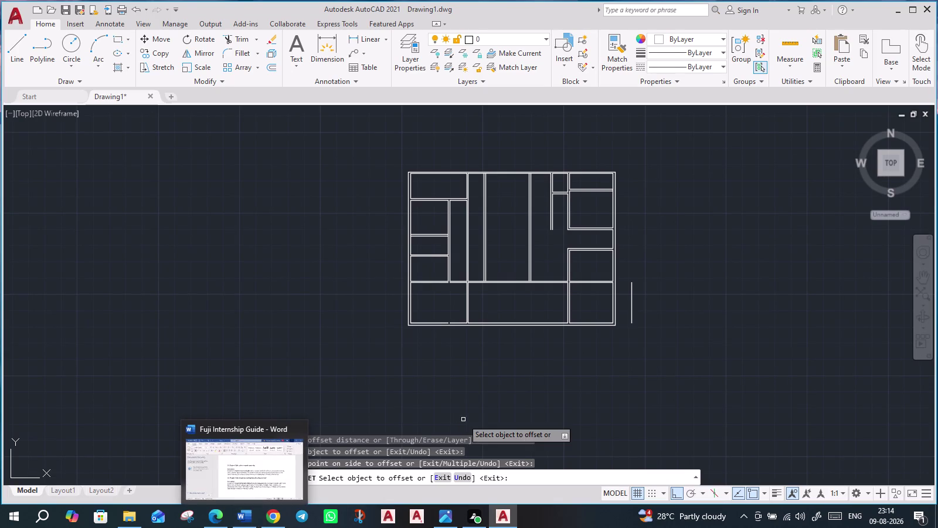
Cancel the active OFFSET command with Esc and launch EXTEND.
scroll(up, 3)
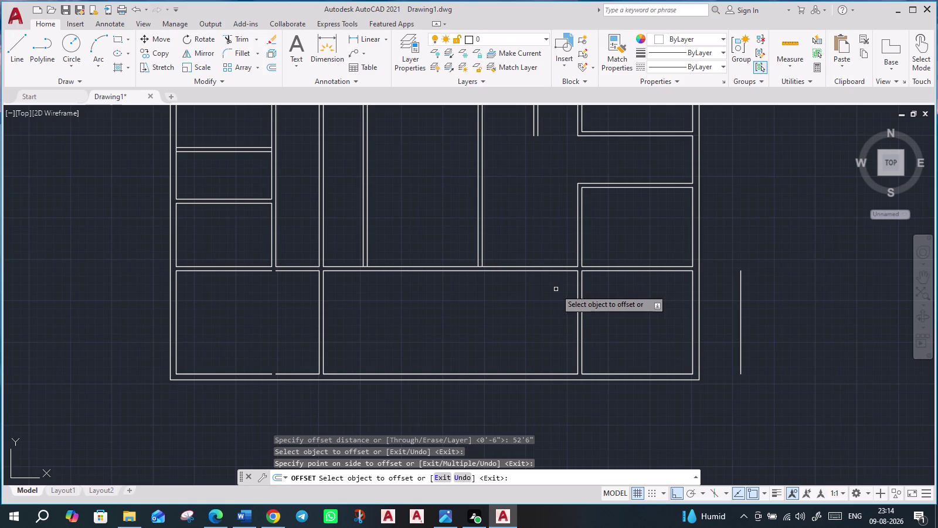
scroll(down, 3)
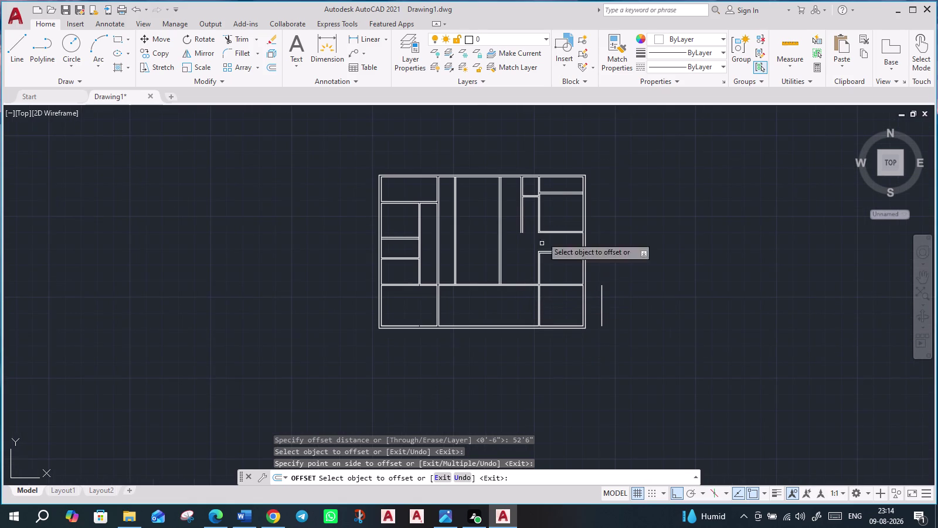
scroll(up, 3)
scroll(up, 3)
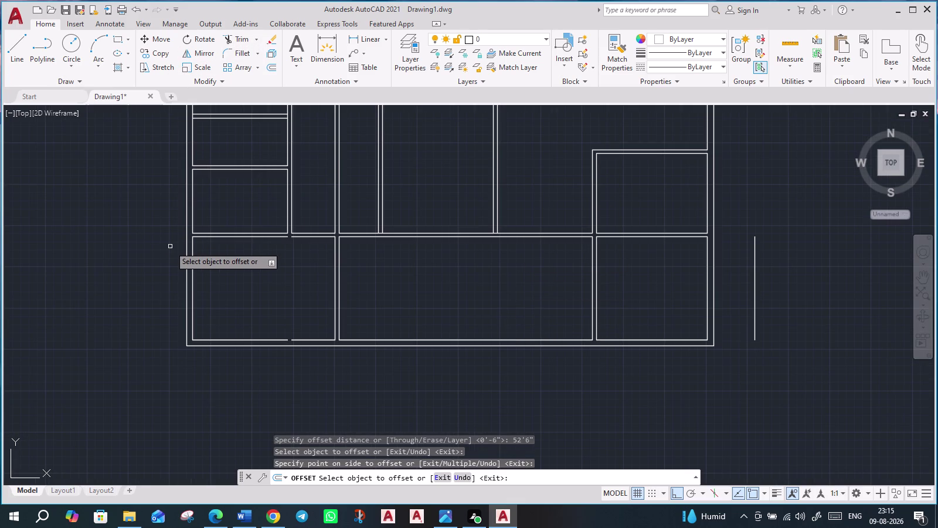
text(ex)
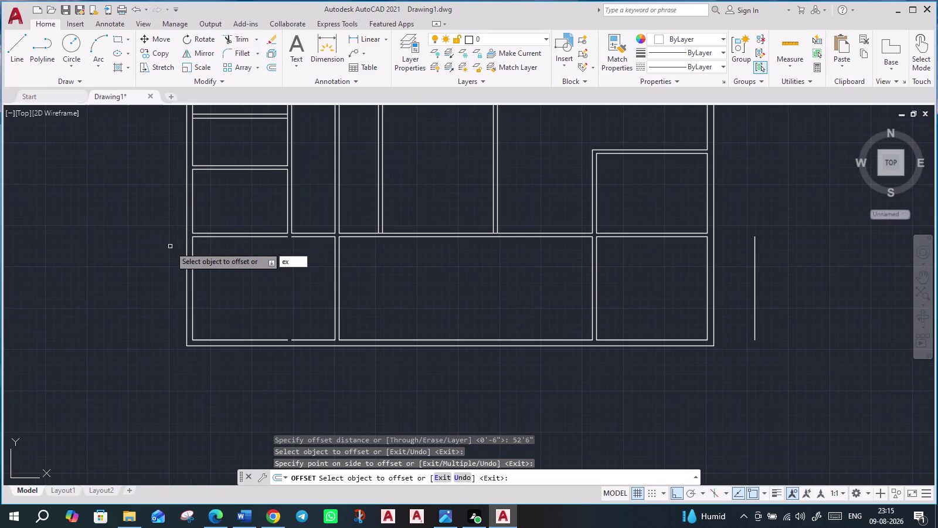
key(Escape)
key(Escape)
text(ex)
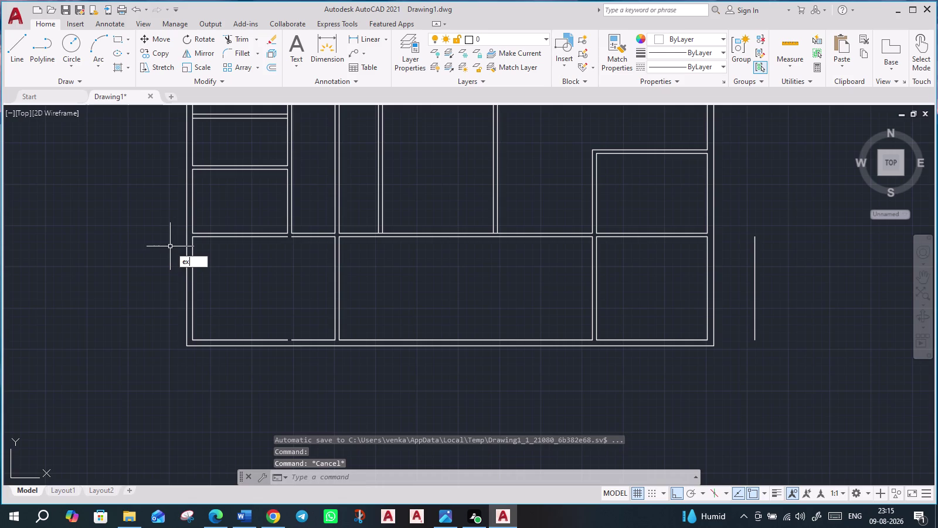
key(Return)
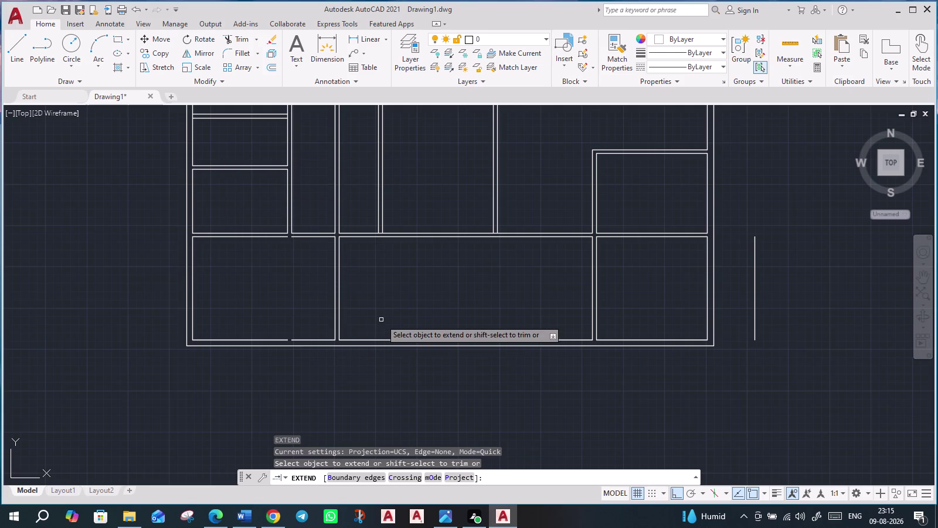
Extend two interior wall lines across the junction above the bottom rooms, then exit.
scroll(down, 3)
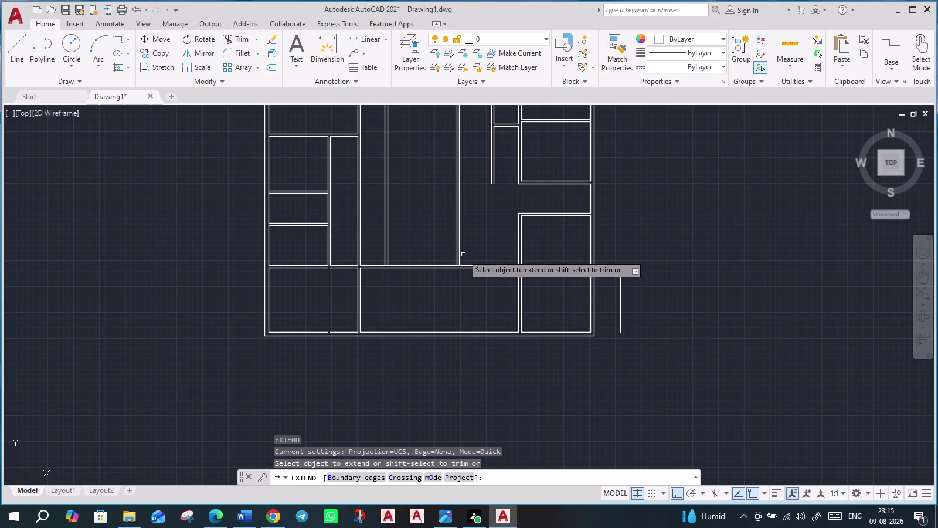
scroll(up, 3)
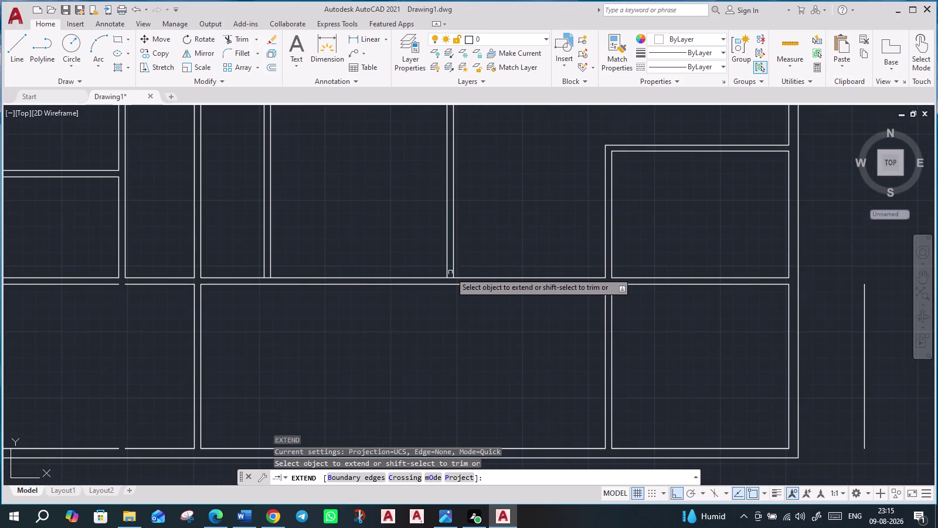
click(448, 275)
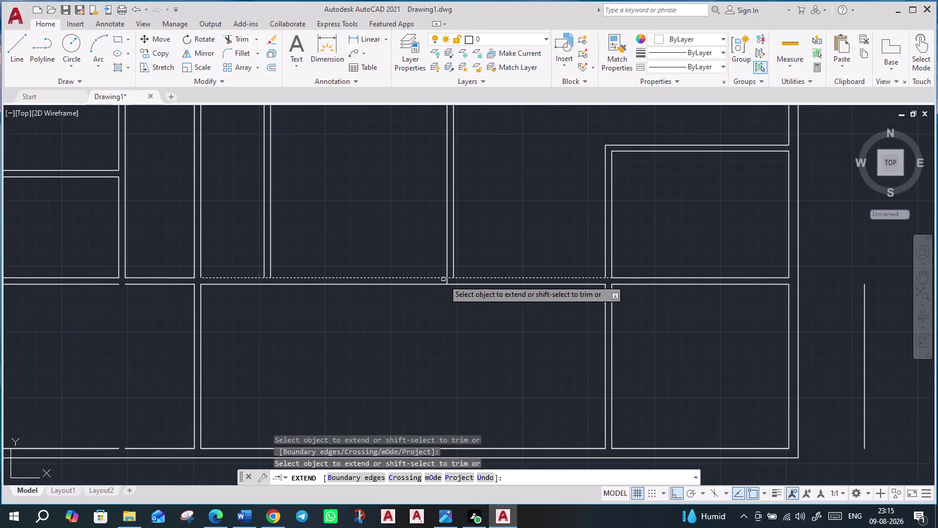
click(447, 267)
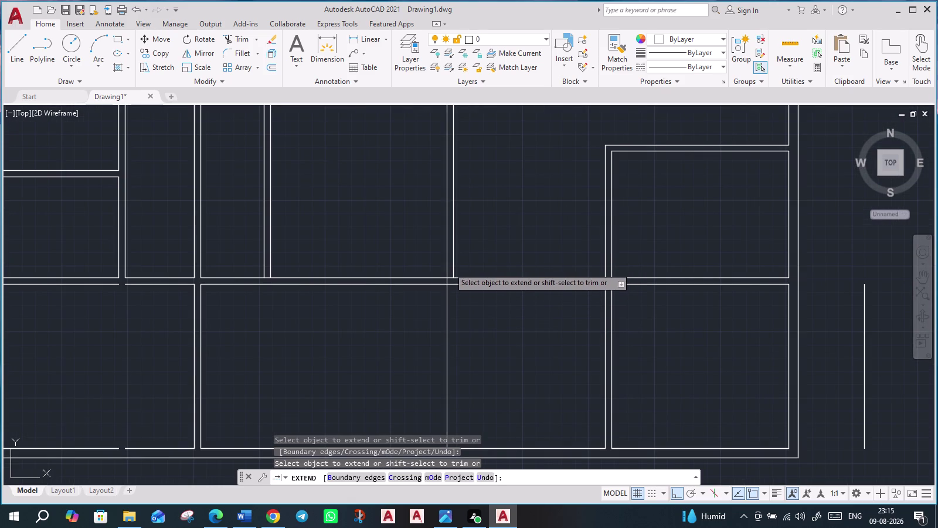
scroll(down, 3)
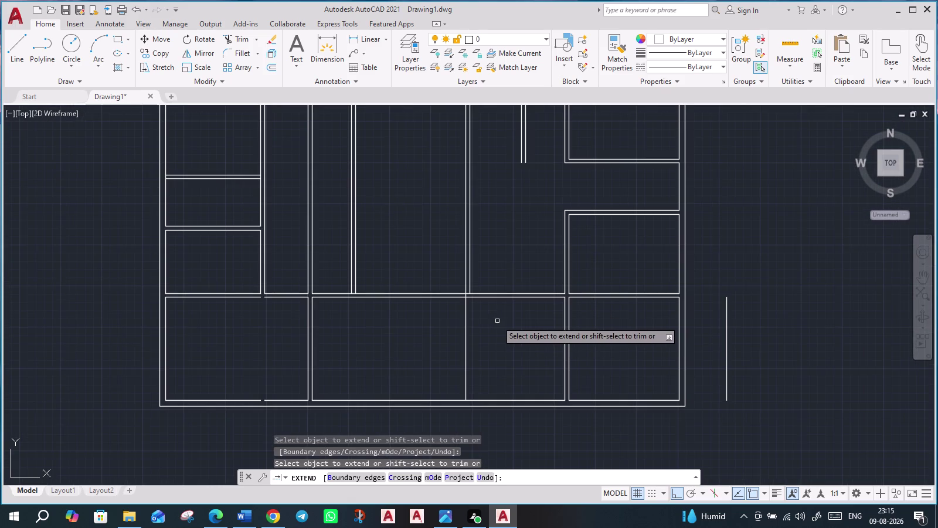
middle_drag(513, 343, 447, 351)
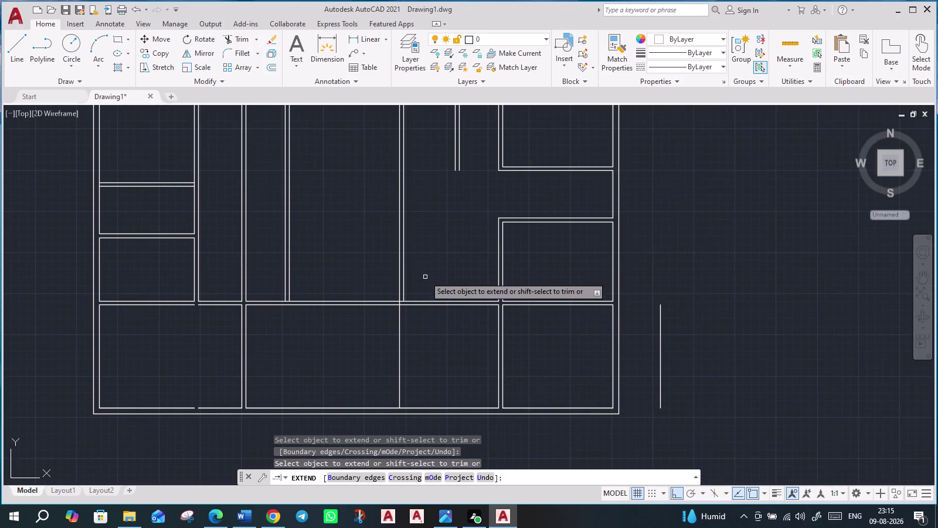
scroll(up, 3)
scroll(down, 3)
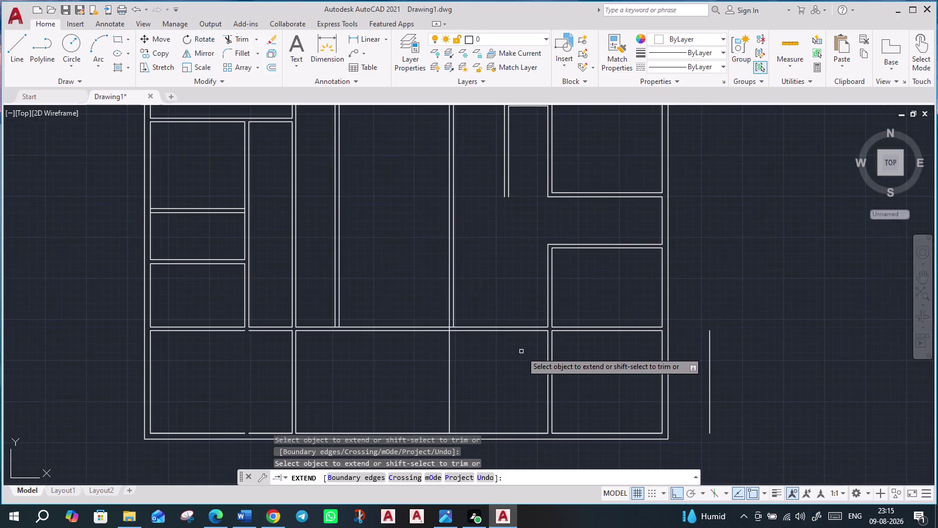
scroll(down, 3)
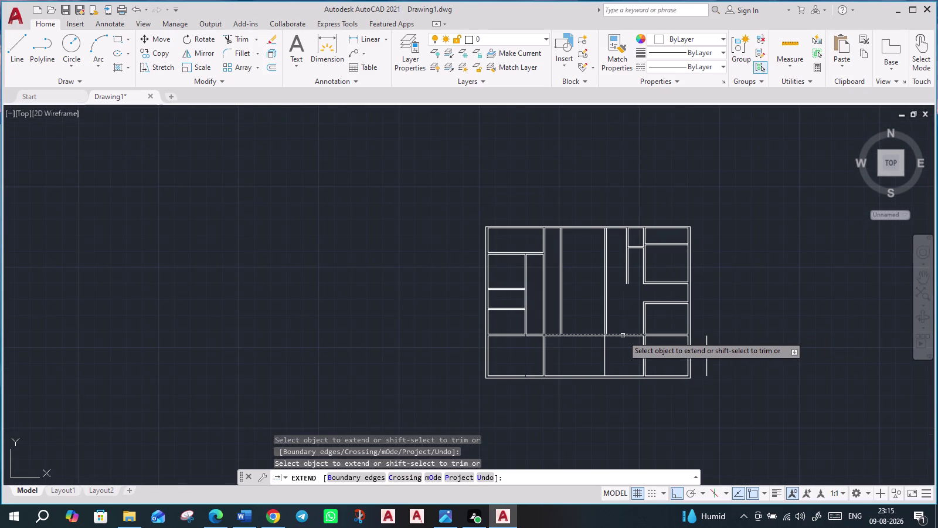
key(Escape)
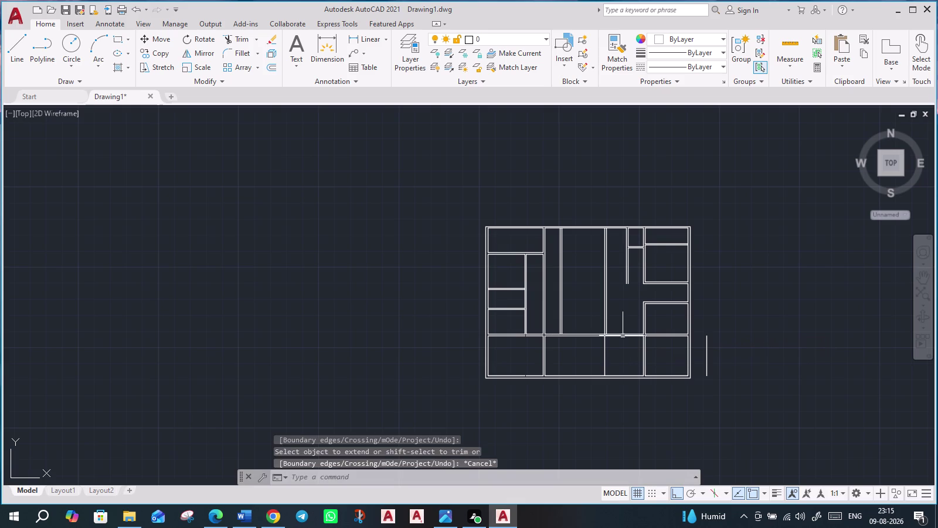
Start TRIM and fence-cut the first right-hand wall lines.
click(238, 41)
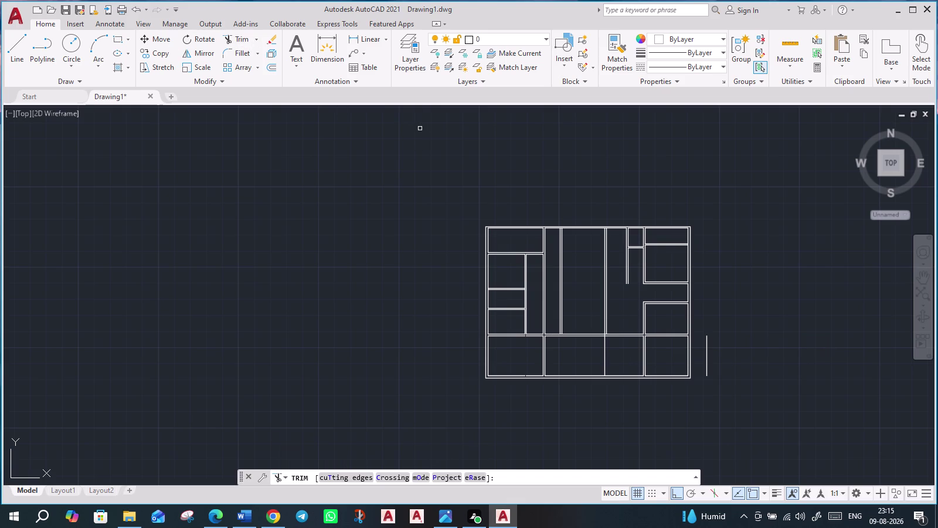
drag(621, 178, 628, 192)
click(635, 412)
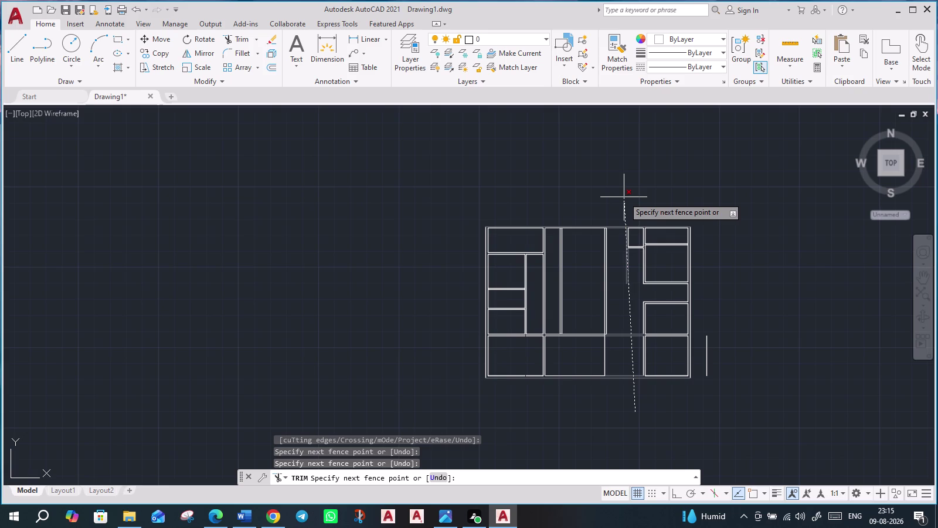
click(760, 430)
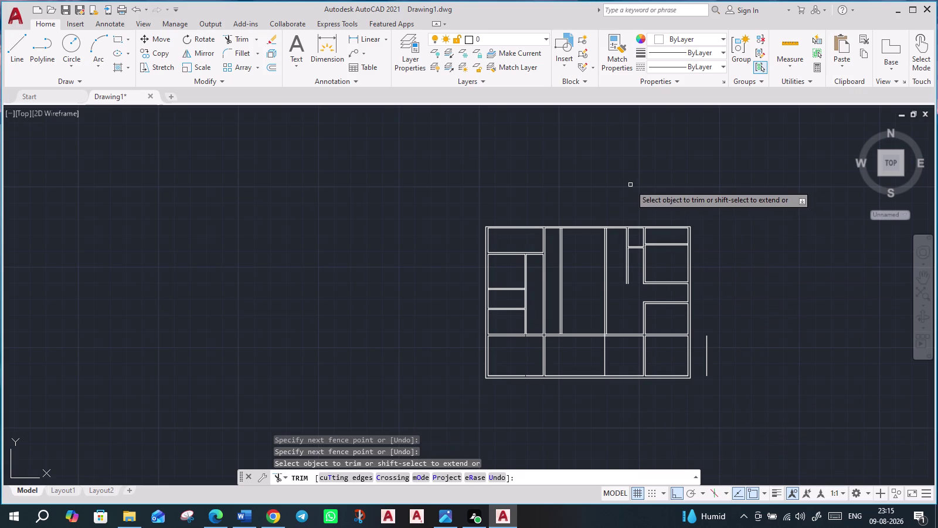
click(629, 185)
click(627, 352)
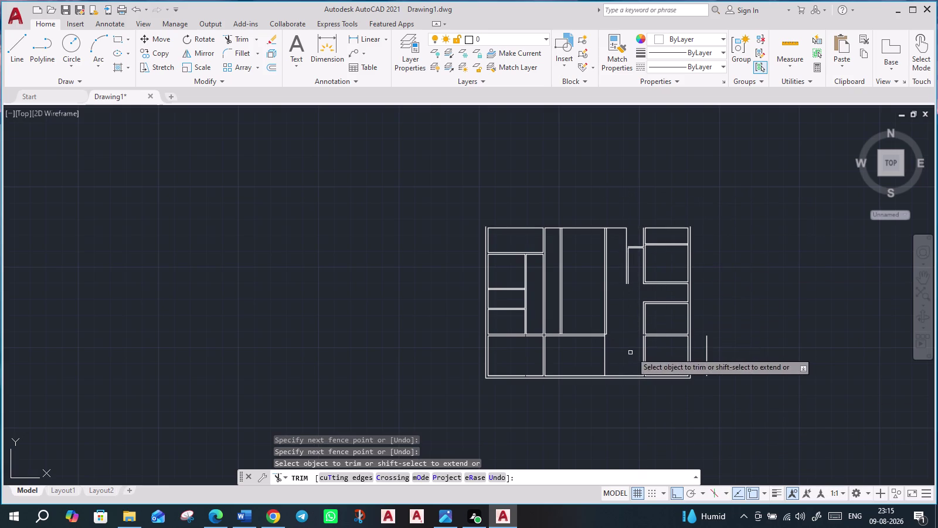
Trim lower right wall segments and fence-cut the upper right walls.
drag(730, 256, 717, 257)
click(630, 329)
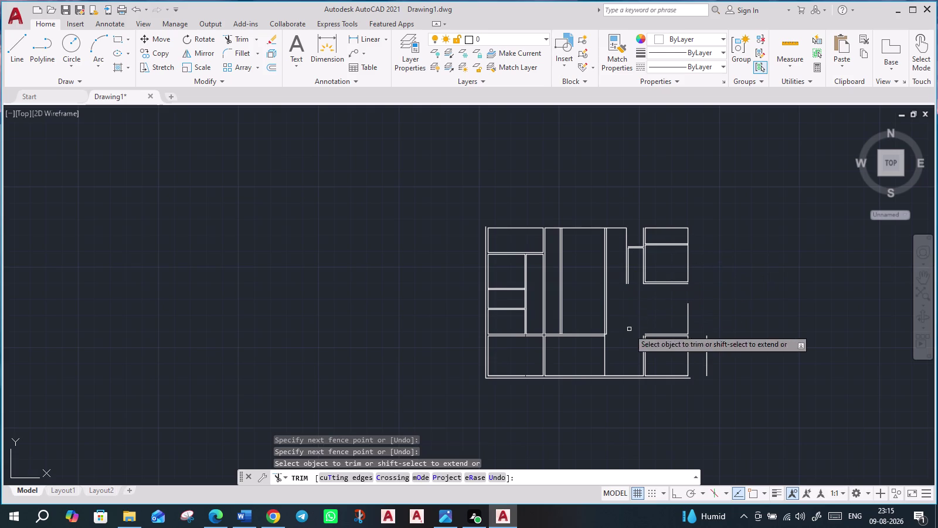
click(611, 199)
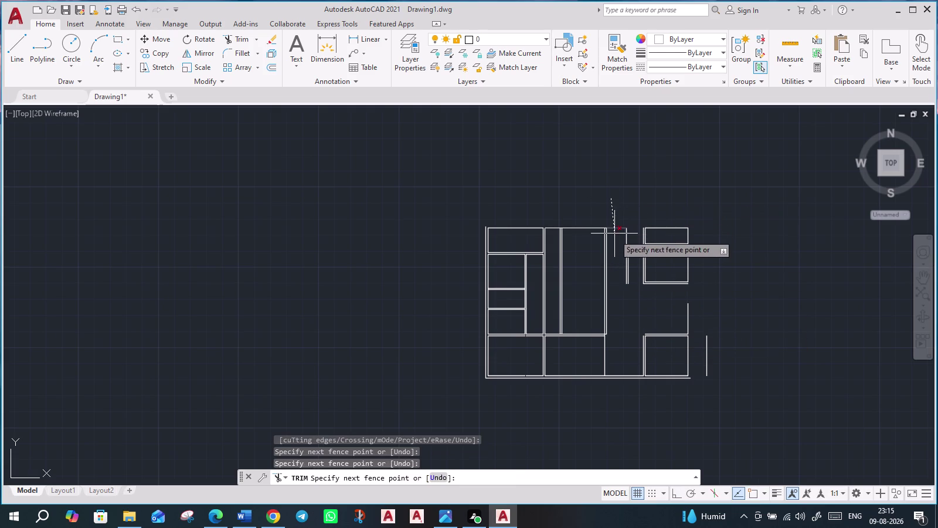
click(620, 258)
click(618, 258)
click(728, 250)
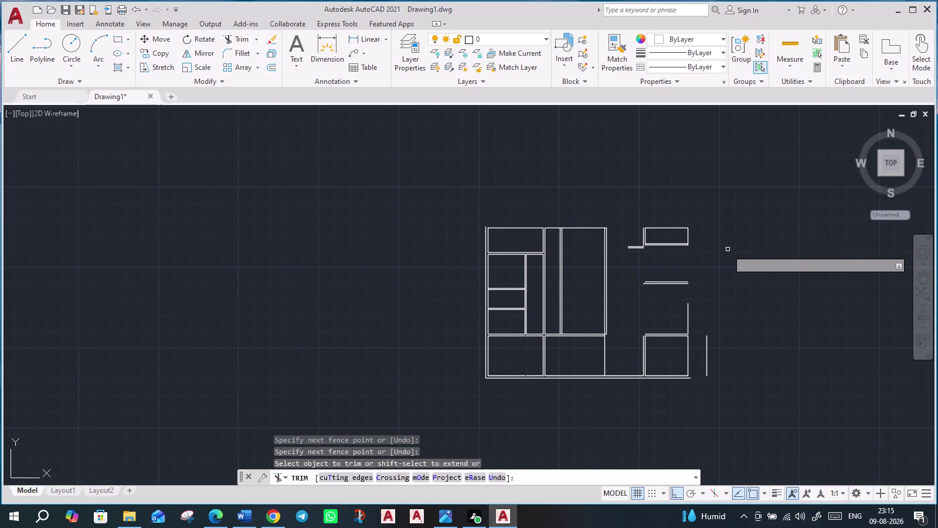
Fence across the right rooms and remove the leftover wall pieces there.
click(722, 249)
click(632, 238)
click(642, 196)
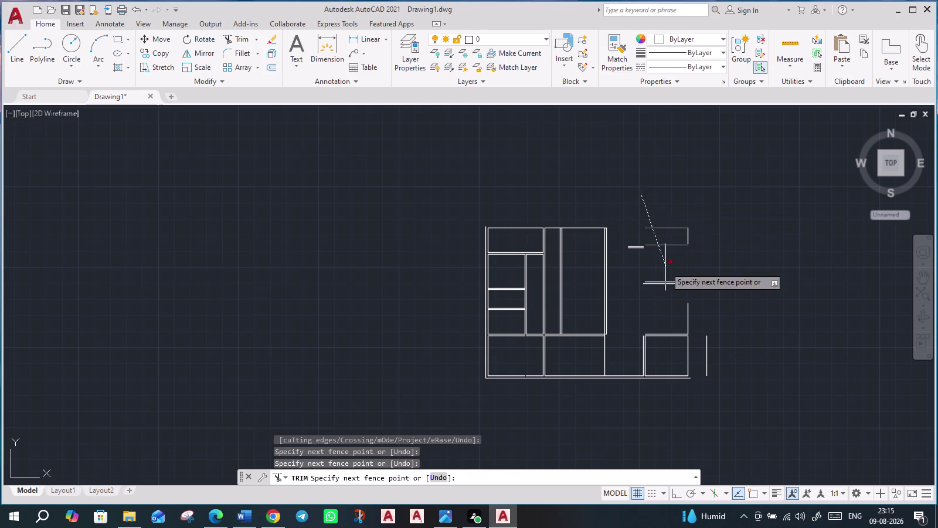
click(666, 268)
click(635, 272)
click(628, 232)
click(659, 219)
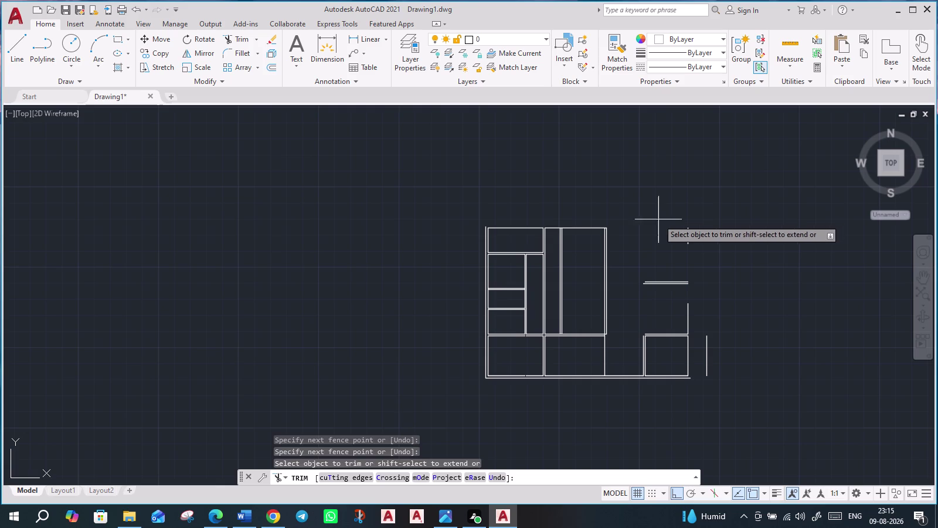
click(717, 242)
click(695, 302)
click(661, 273)
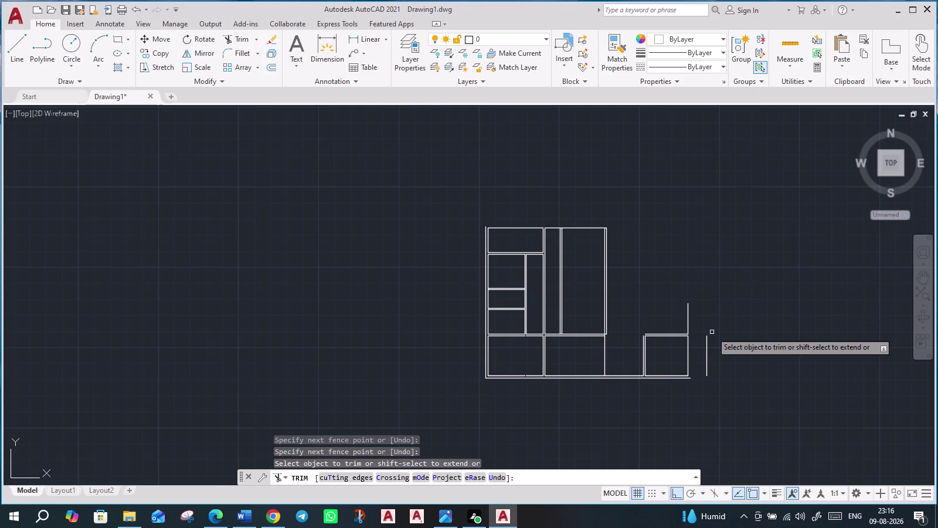
Fence-trim the lower right room's walls and the separate vertical line.
click(712, 332)
click(661, 316)
click(749, 360)
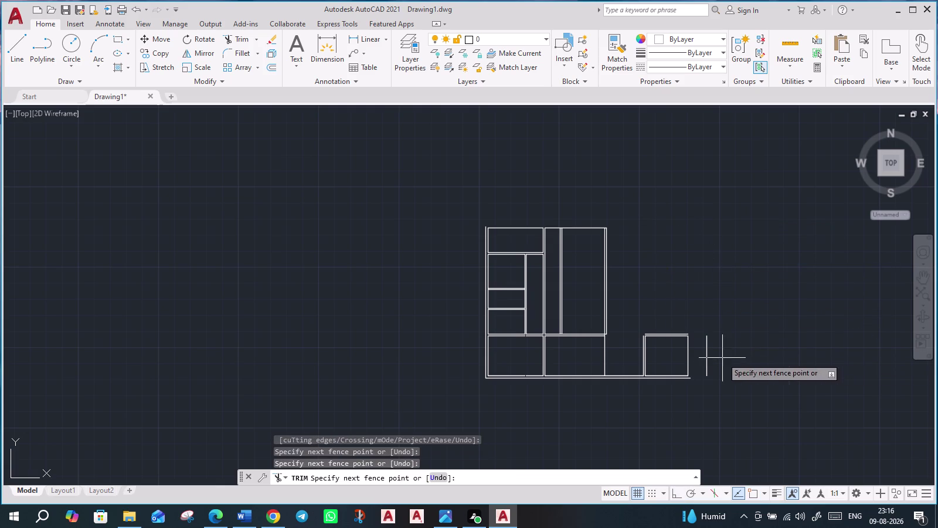
click(659, 323)
drag(733, 370, 728, 367)
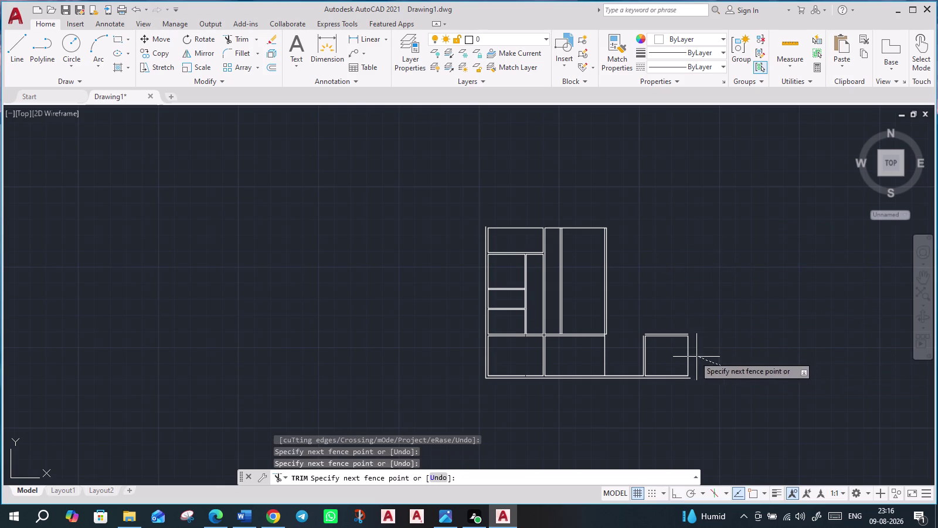
click(653, 328)
drag(661, 359, 655, 359)
click(629, 358)
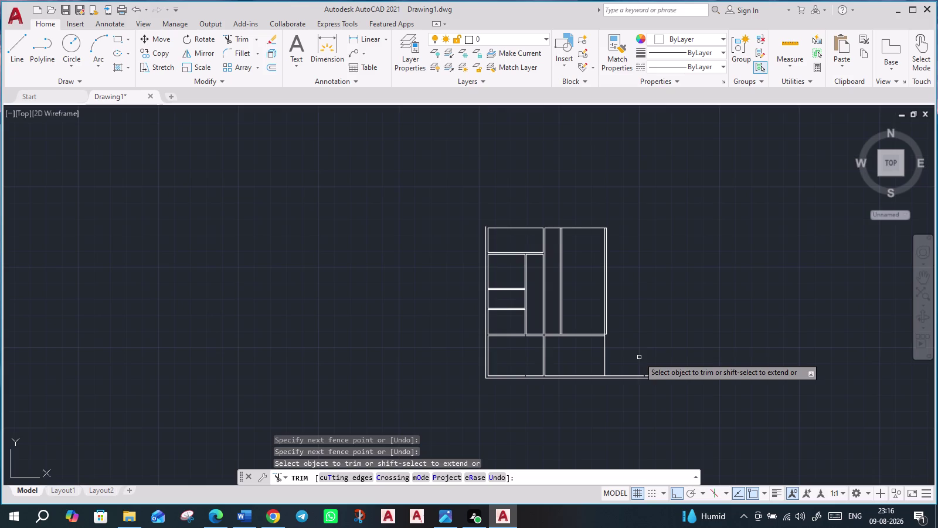
scroll(up, 3)
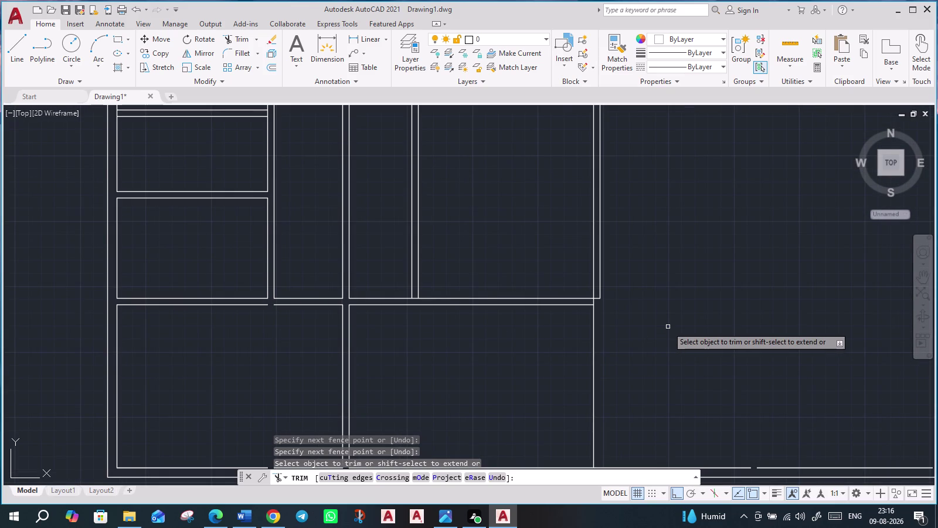
Fence-trim away the wall line dividing the two bottom rooms.
scroll(down, 3)
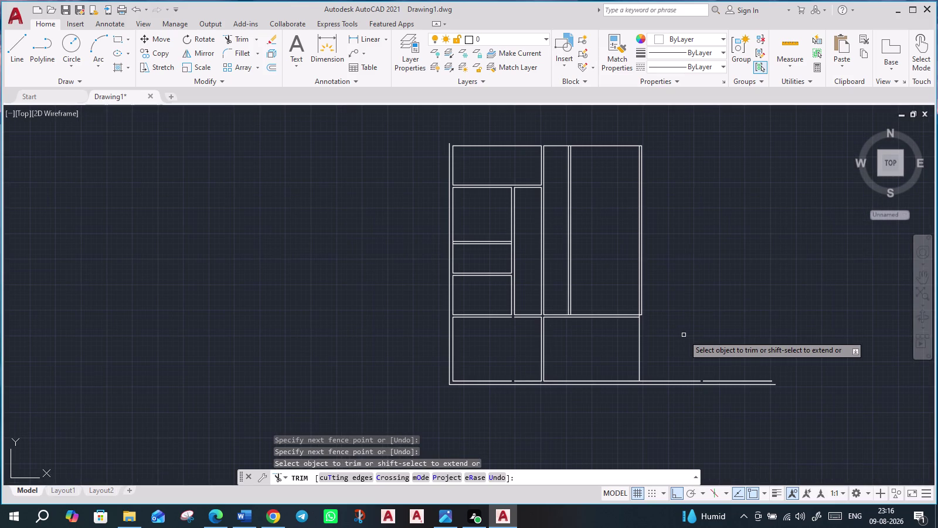
middle_drag(683, 335, 641, 341)
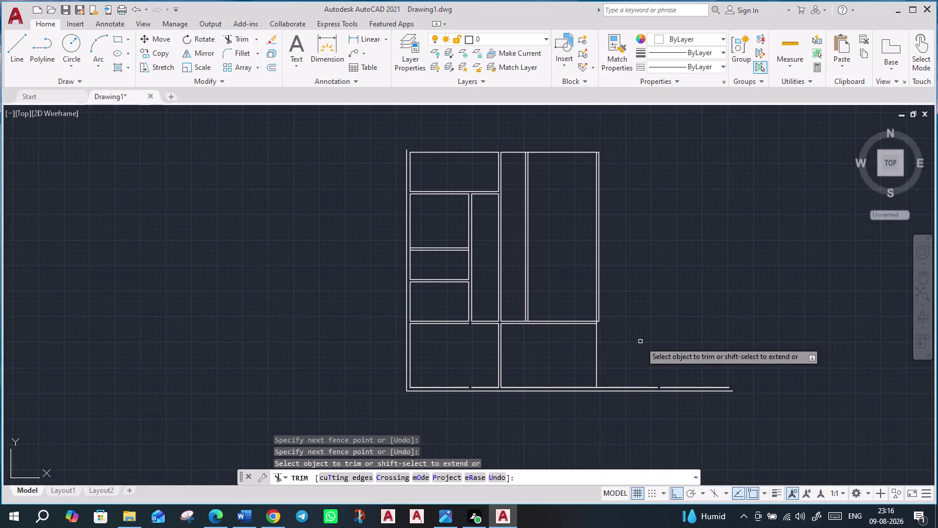
drag(549, 347, 541, 349)
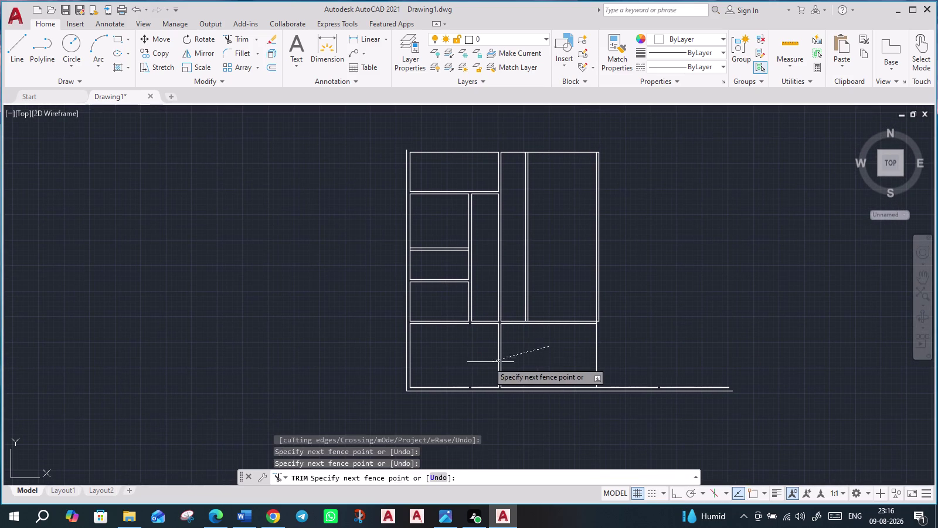
click(463, 357)
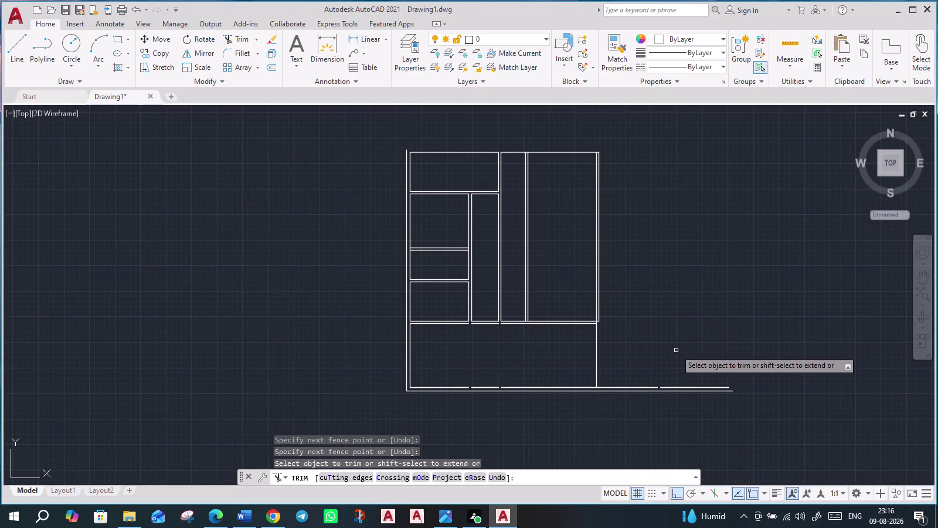
Fence-trim near the bottom wall and remove its stray line pieces.
middle_drag(668, 339, 621, 311)
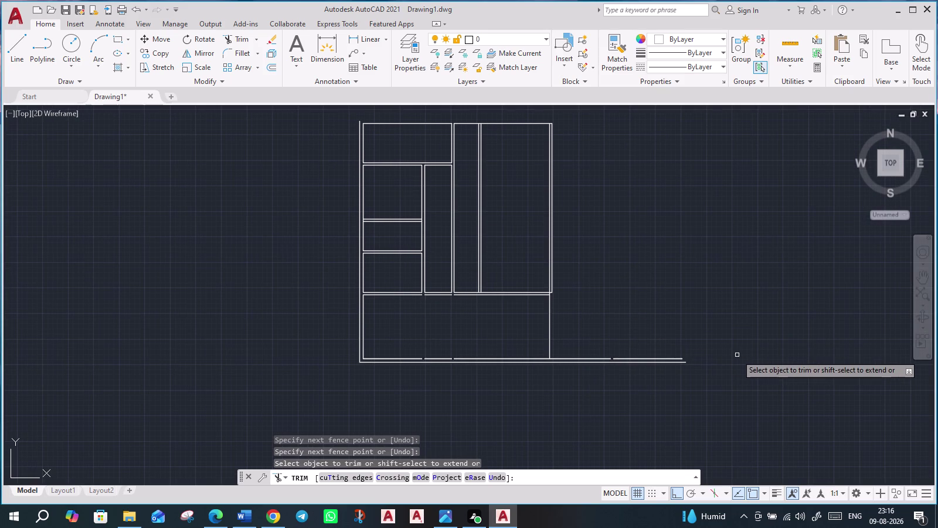
scroll(up, 3)
scroll(down, 3)
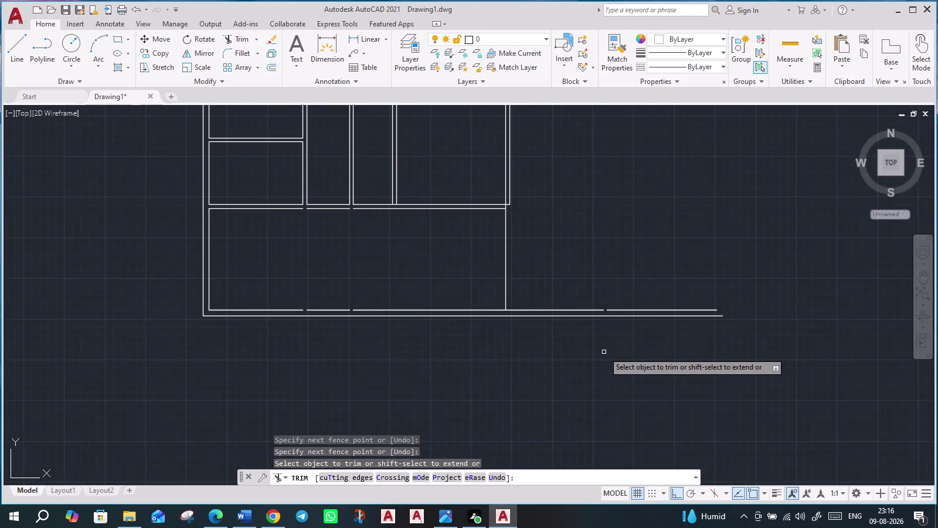
scroll(up, 3)
scroll(down, 3)
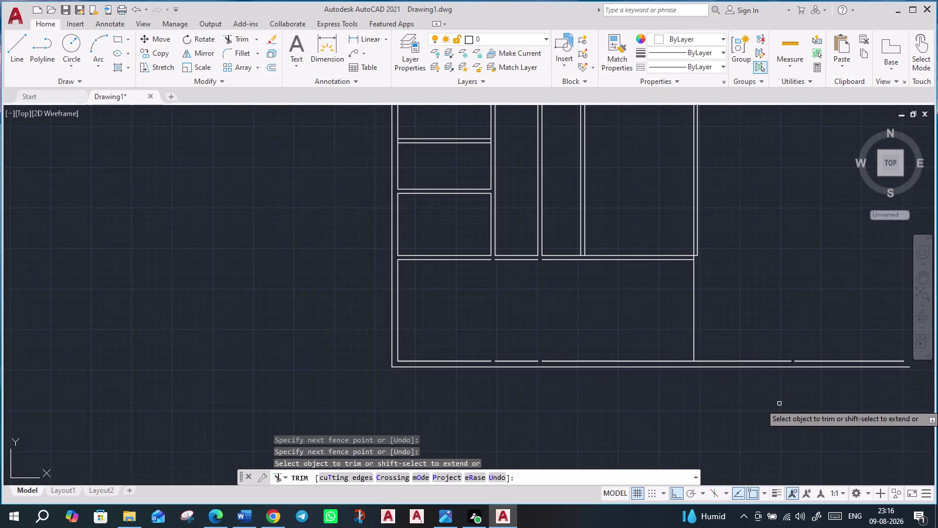
click(818, 399)
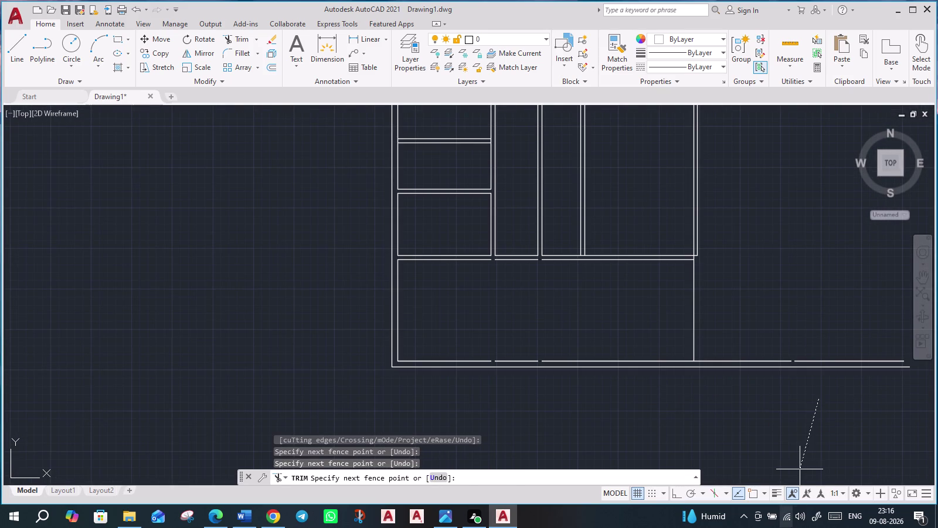
click(773, 459)
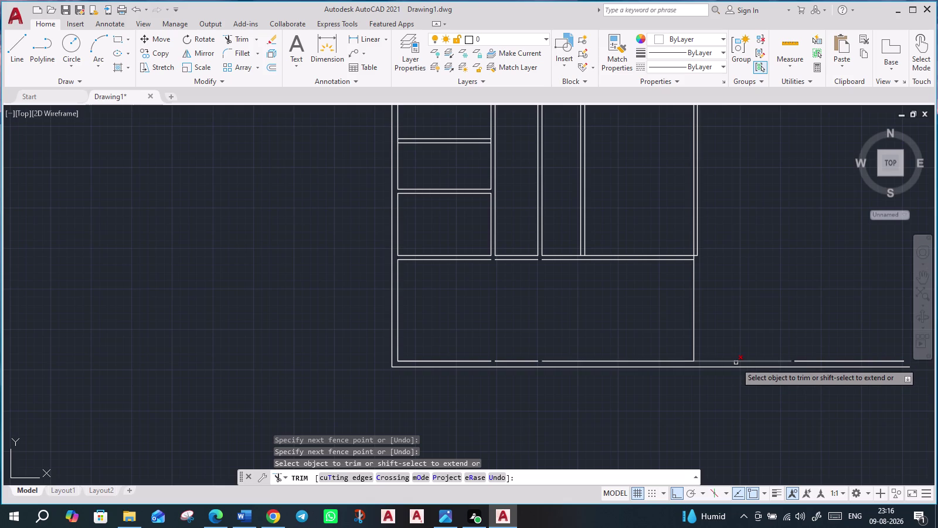
click(736, 363)
click(824, 361)
click(783, 363)
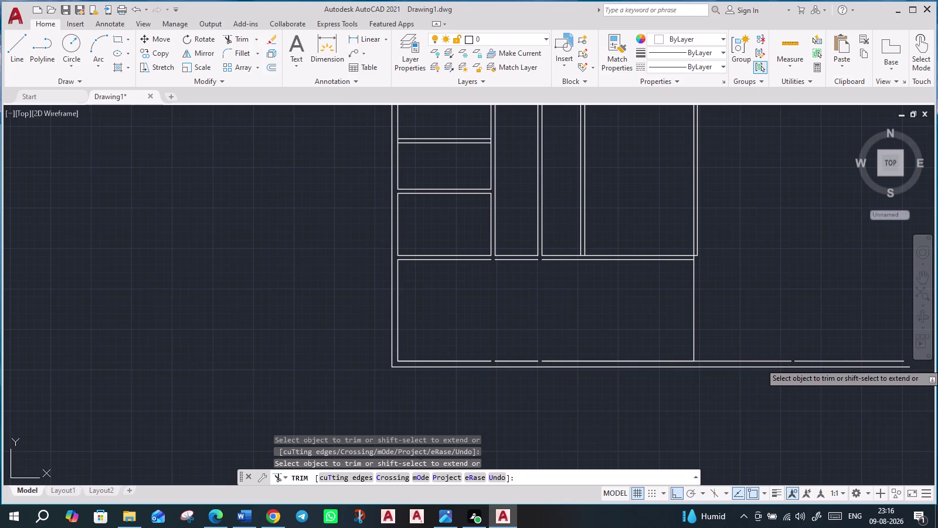
Trim the short wall pieces at the bottom right and exit TRIM.
click(783, 361)
click(782, 345)
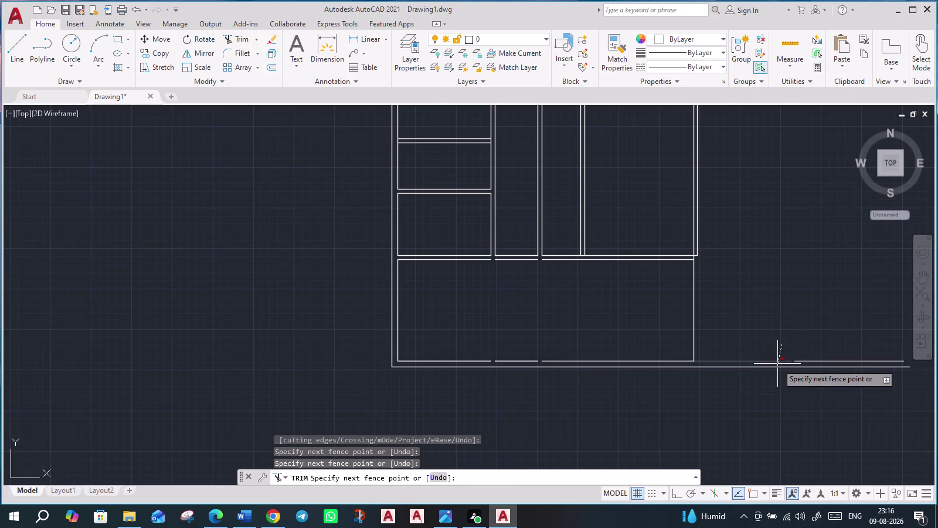
click(778, 363)
click(820, 352)
click(811, 364)
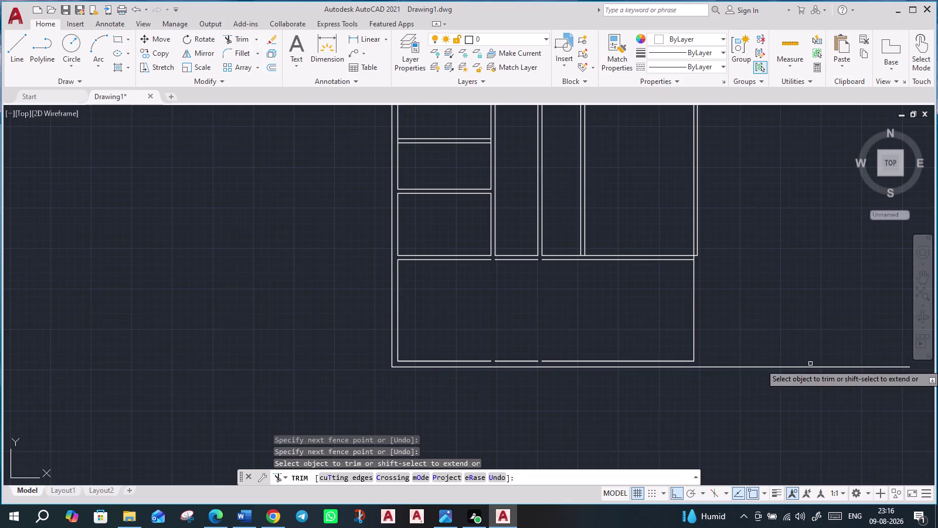
scroll(up, 3)
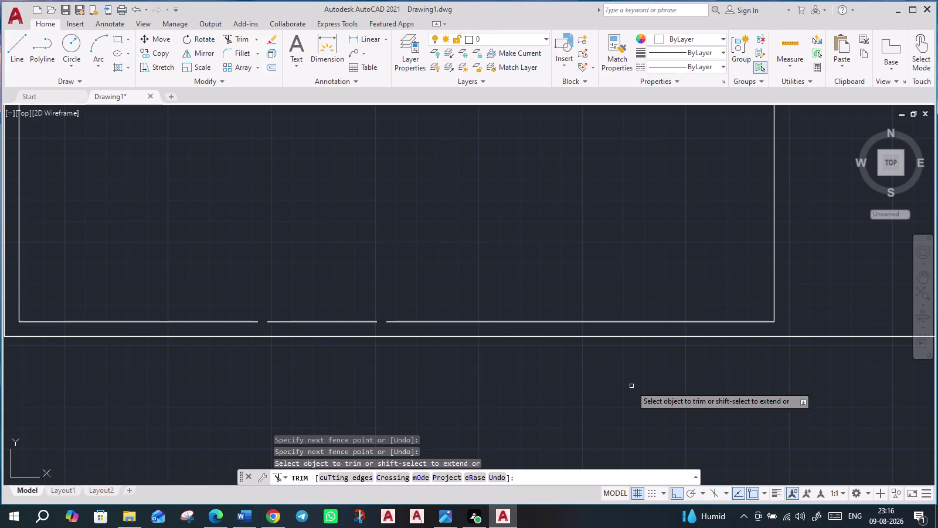
key(Escape)
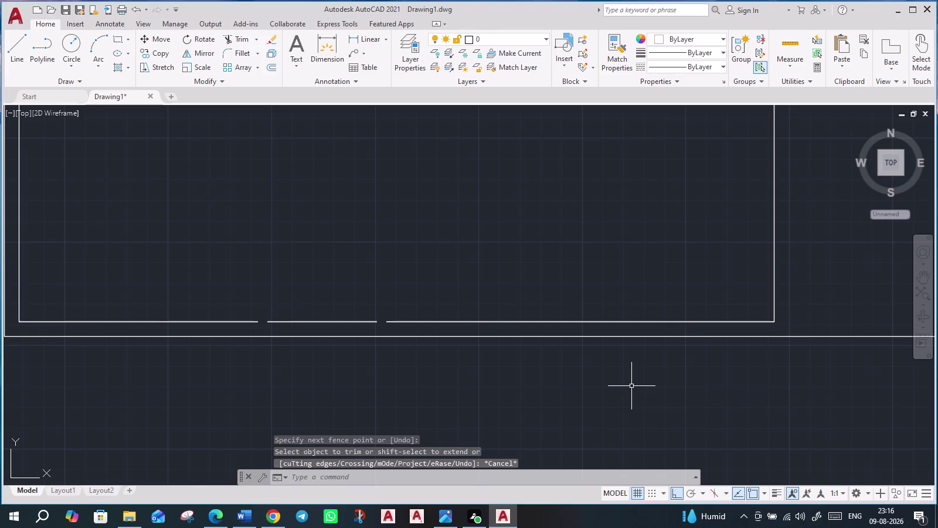
scroll(down, 3)
key(o)
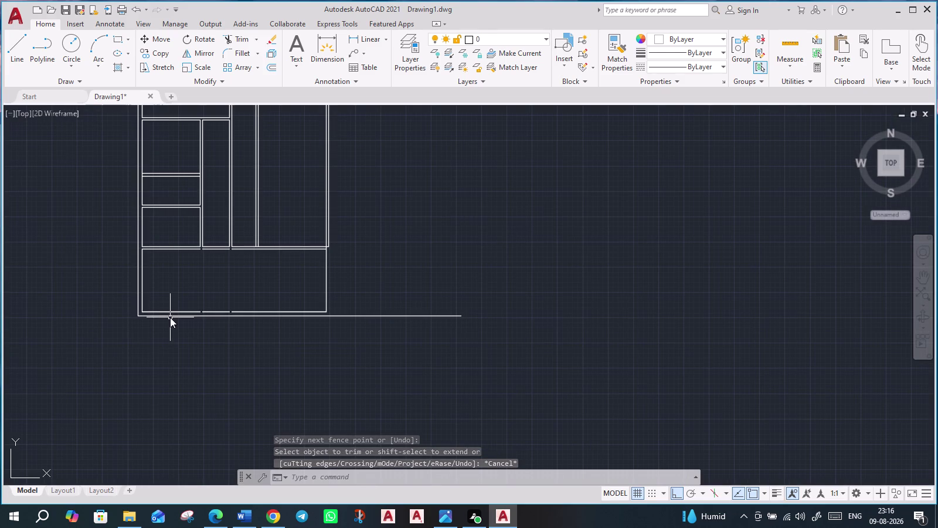
key(Return)
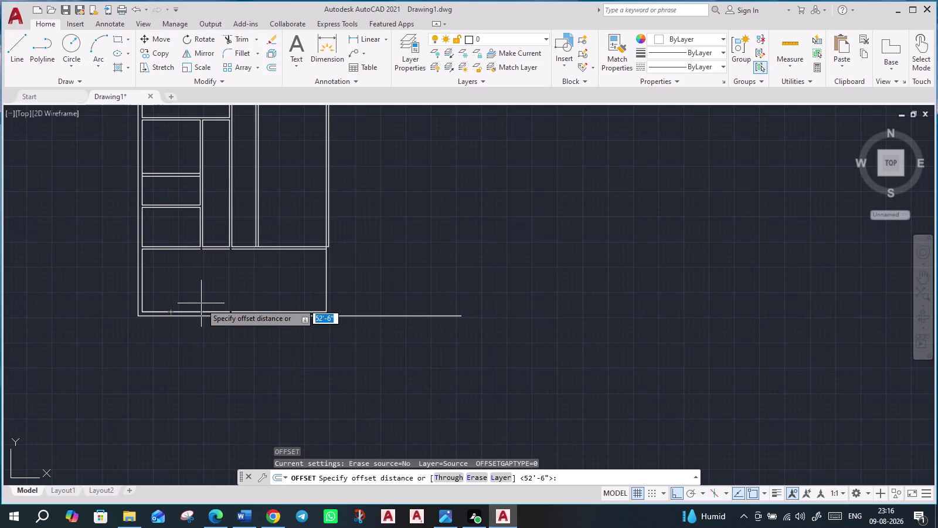
Offset a wall line by 12' to split the bottom room.
text(12)
text(')
key(Return)
scroll(up, 3)
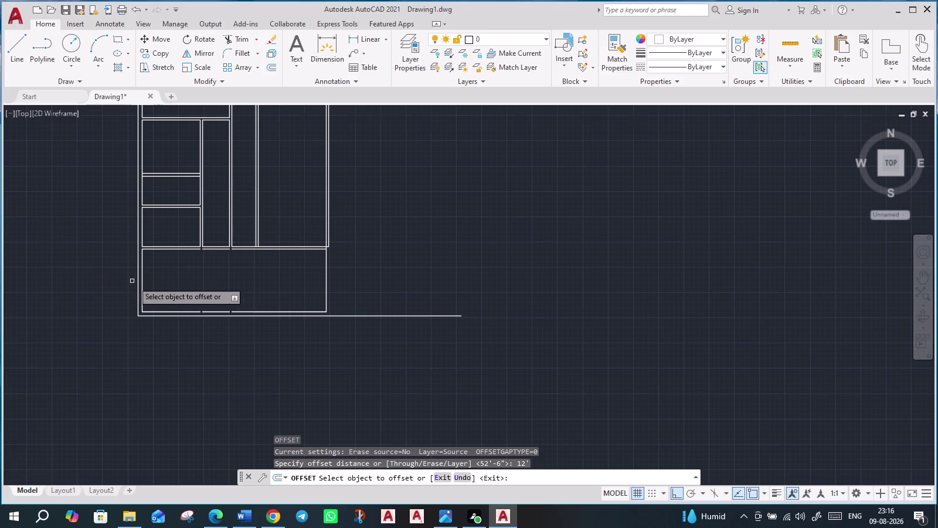
scroll(up, 3)
click(117, 302)
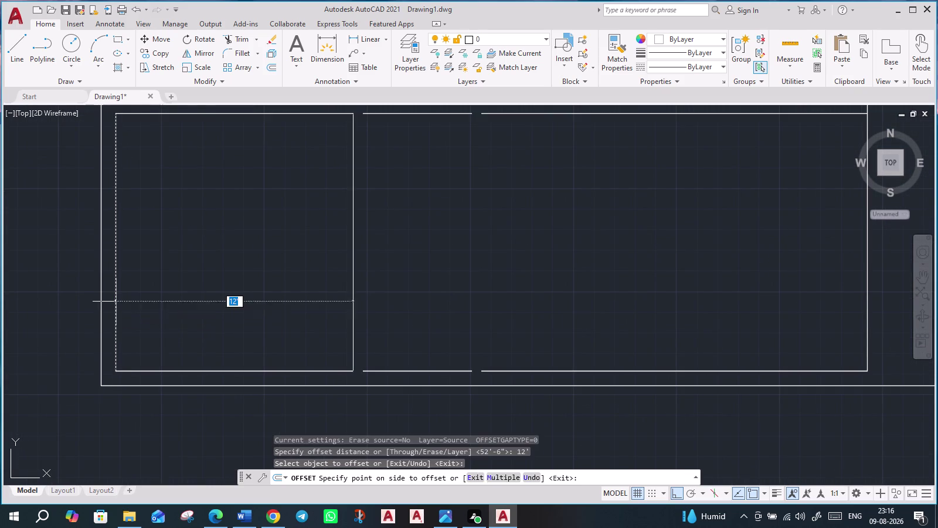
click(253, 296)
scroll(down, 3)
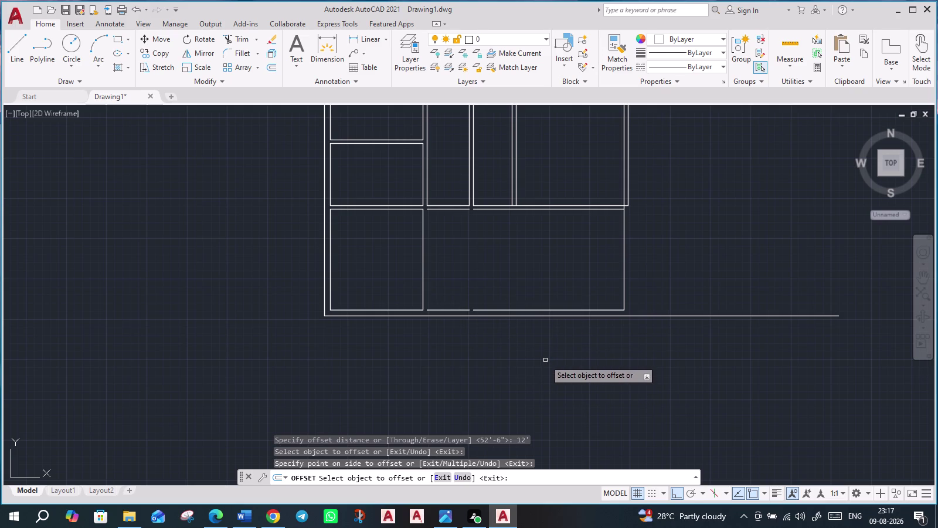
key(Escape)
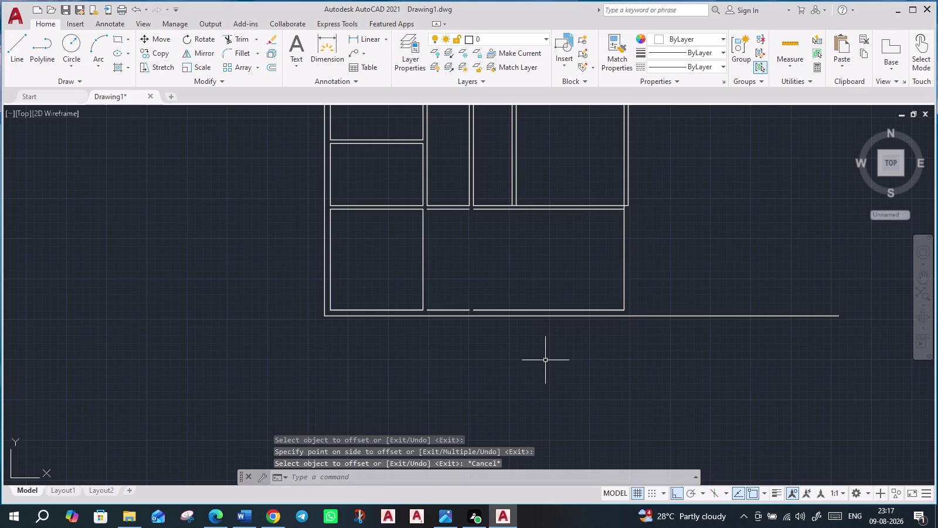
Delete the unwanted vertical line near the bottom wall.
middle_drag(700, 247, 578, 371)
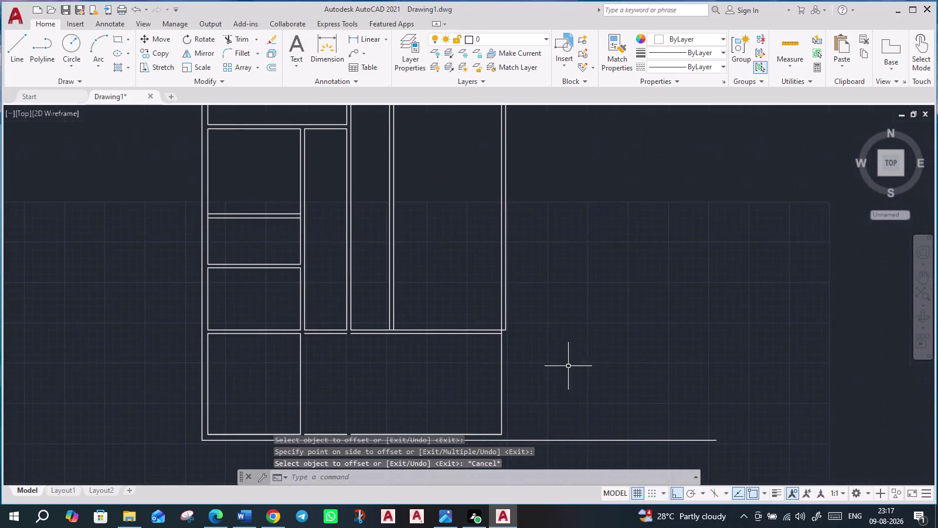
scroll(up, 3)
click(453, 290)
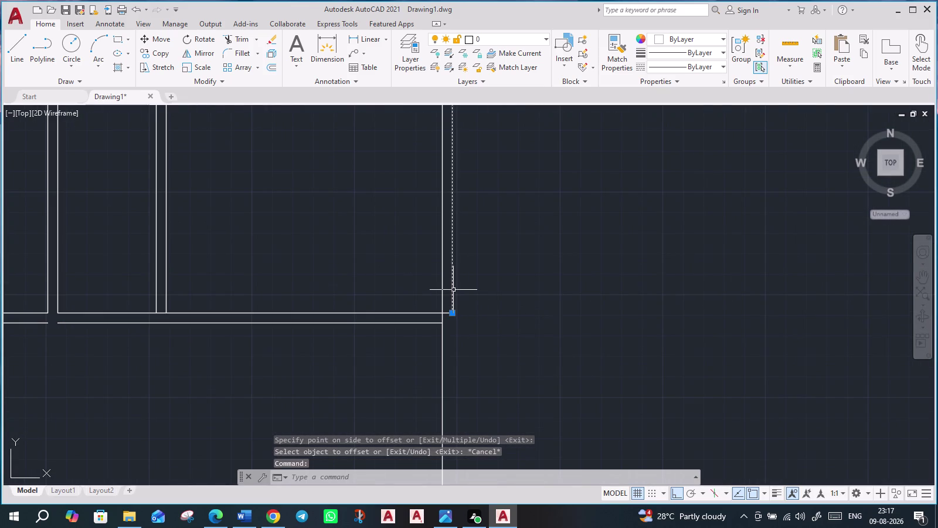
key(Delete)
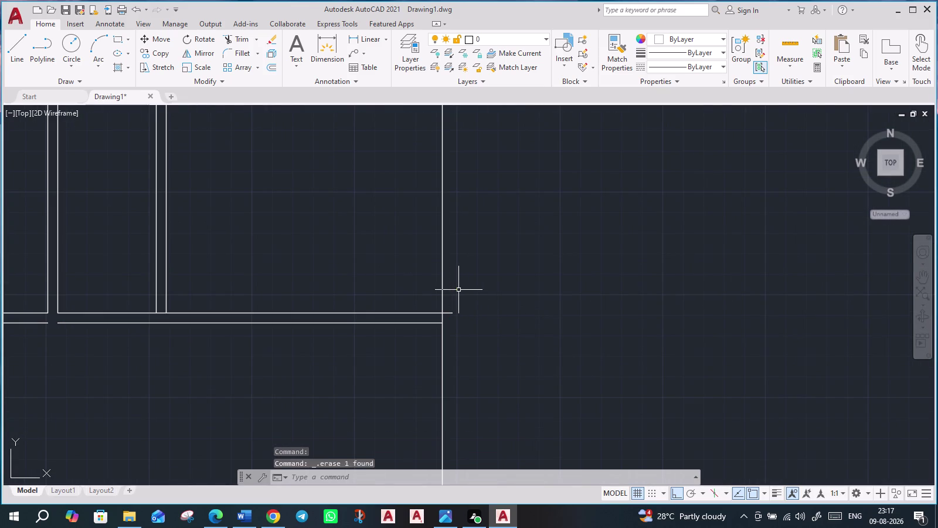
Offset the bottom wall line 9" outward to double the outer wall.
scroll(down, 3)
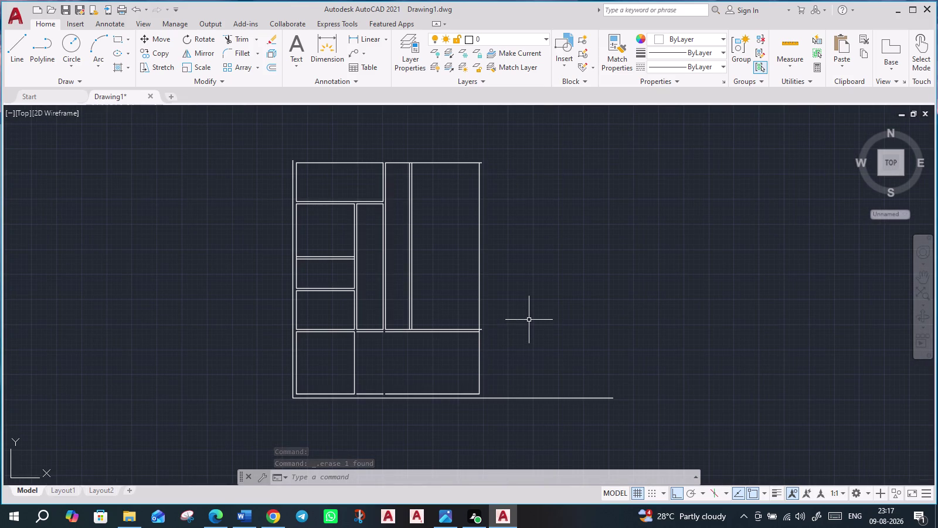
key(o)
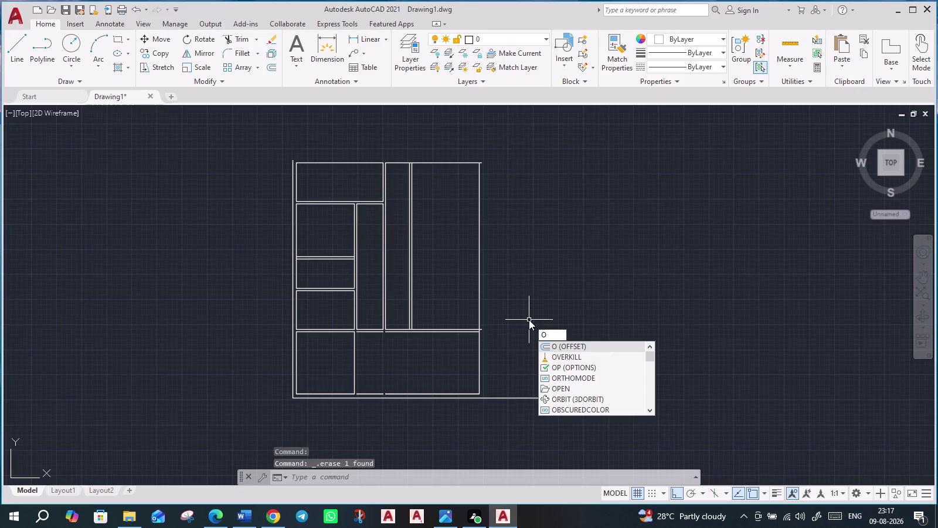
key(Return)
key(9)
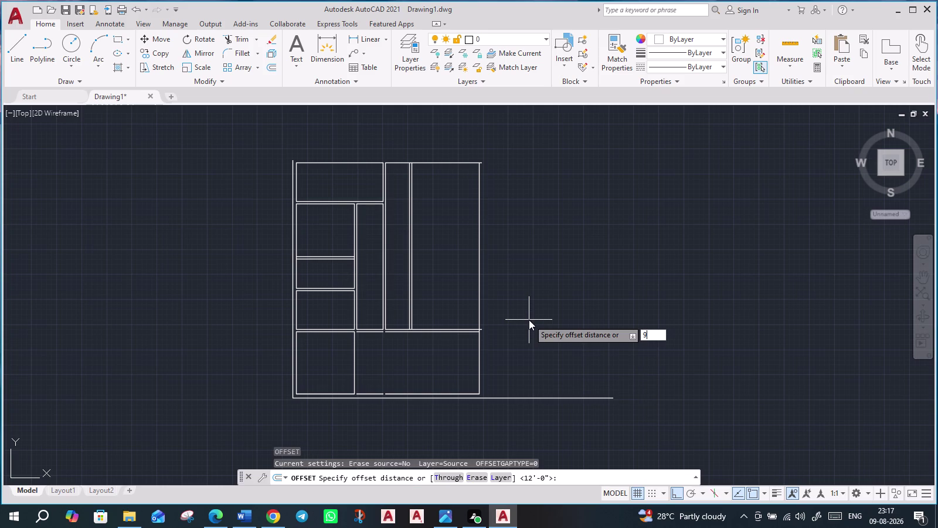
key(shift+quotedbl)
key(Return)
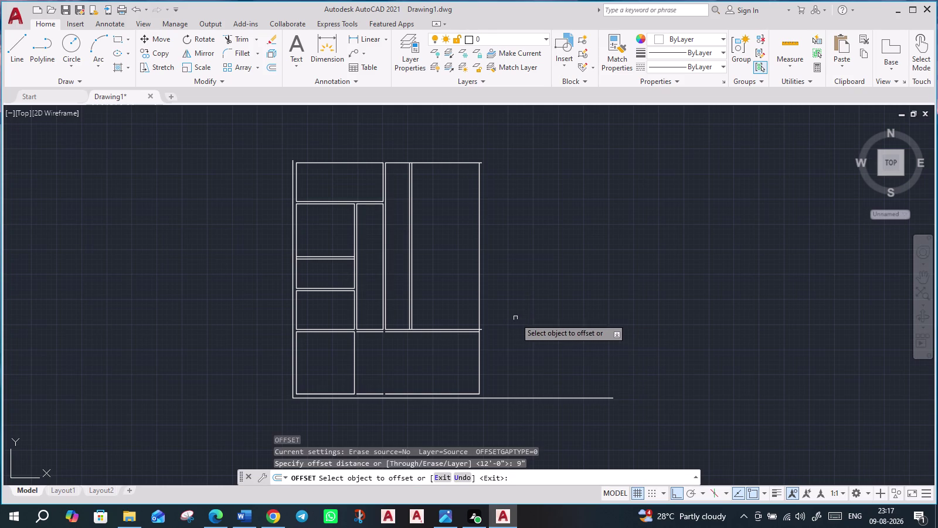
scroll(up, 3)
click(428, 316)
click(473, 310)
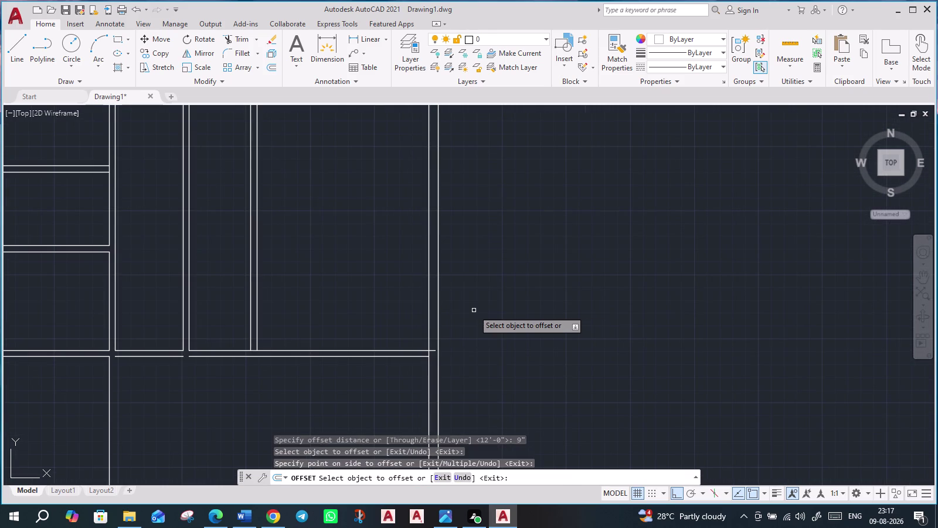
scroll(down, 3)
scroll(up, 3)
scroll(up, 3)
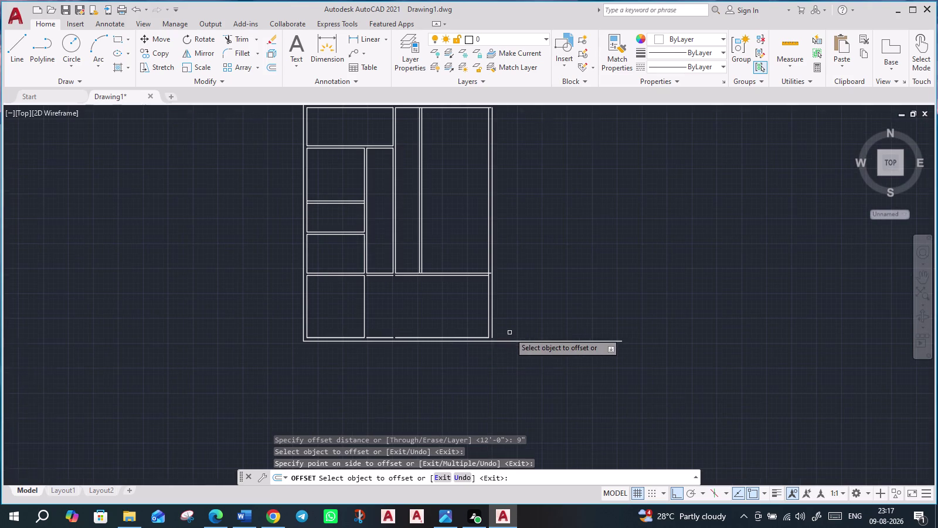
scroll(up, 3)
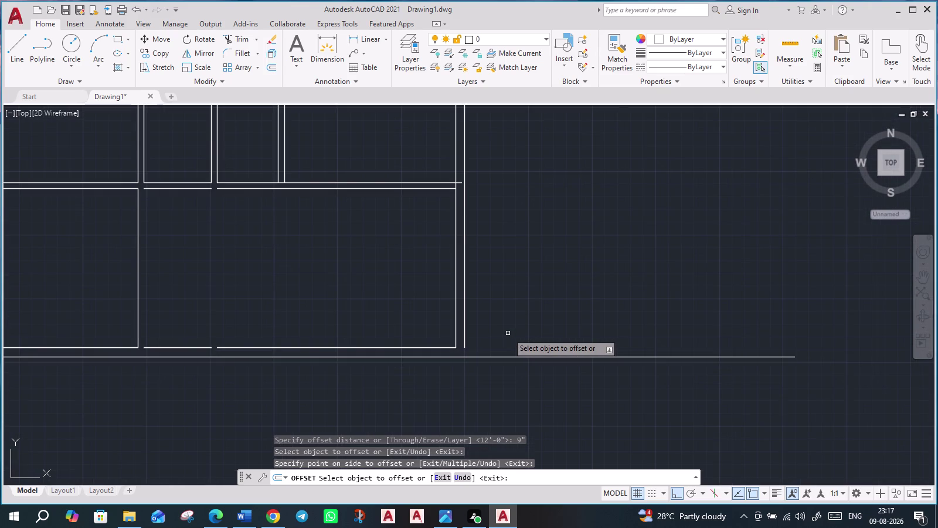
scroll(down, 3)
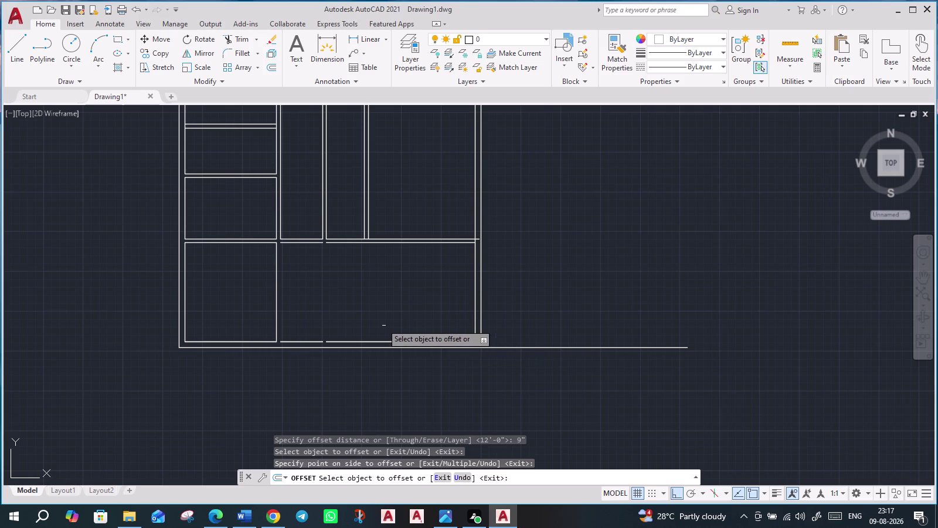
key(Escape)
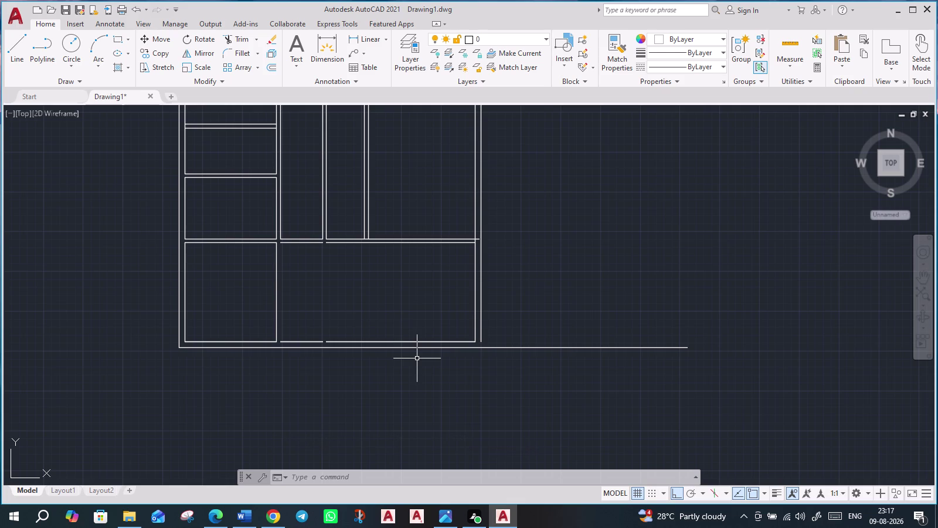
Extend the broken wall line and the inner vertical wall line to close gaps.
text(ex)
key(Return)
scroll(up, 3)
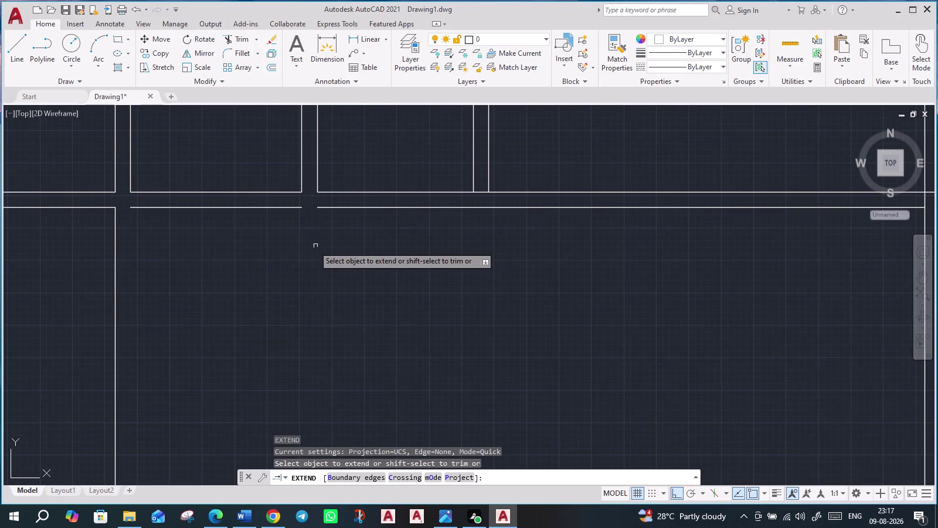
click(131, 176)
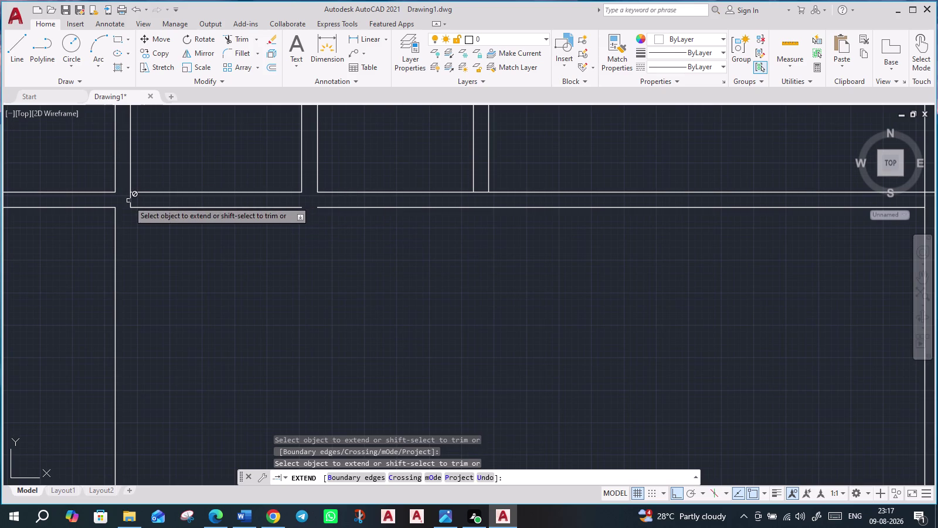
click(130, 200)
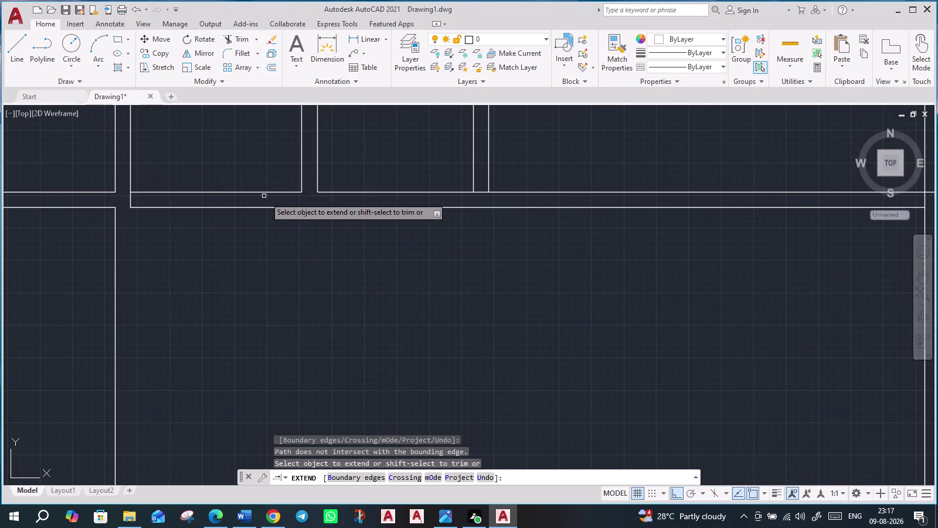
scroll(down, 3)
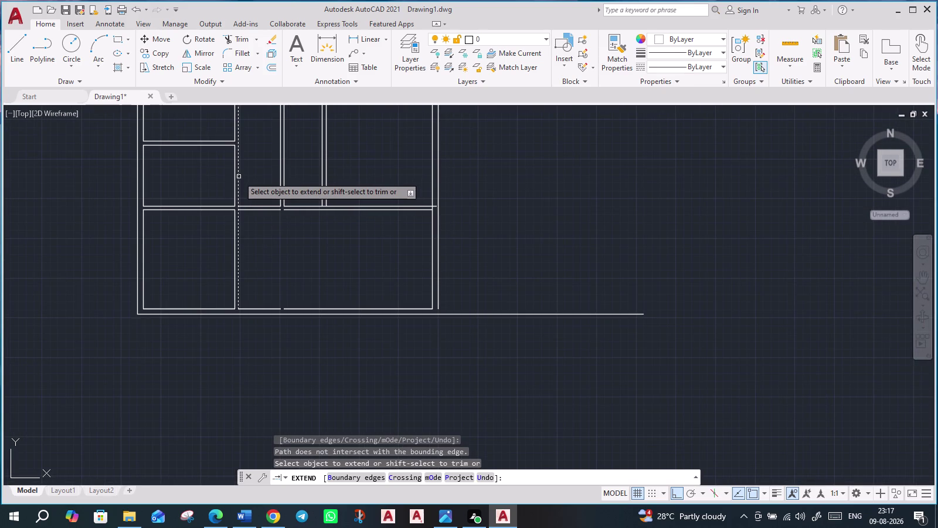
click(239, 176)
scroll(up, 3)
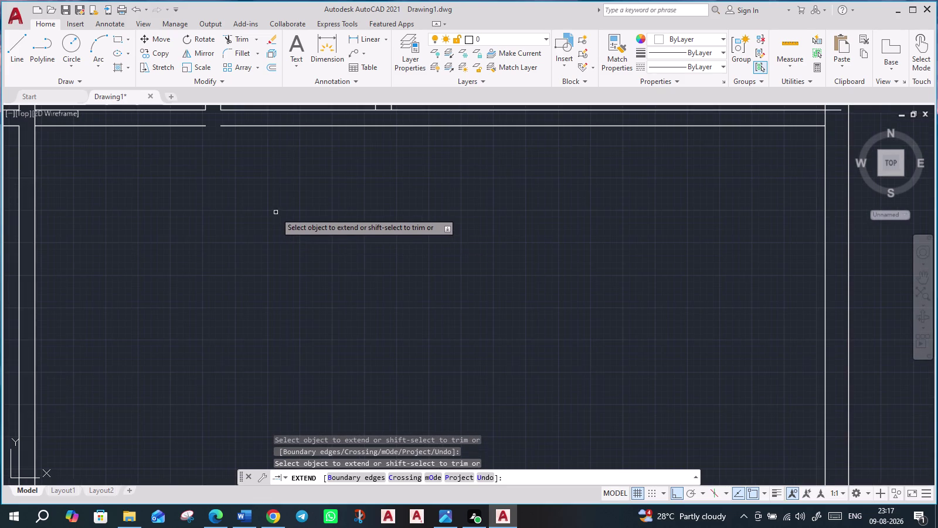
scroll(down, 3)
scroll(up, 3)
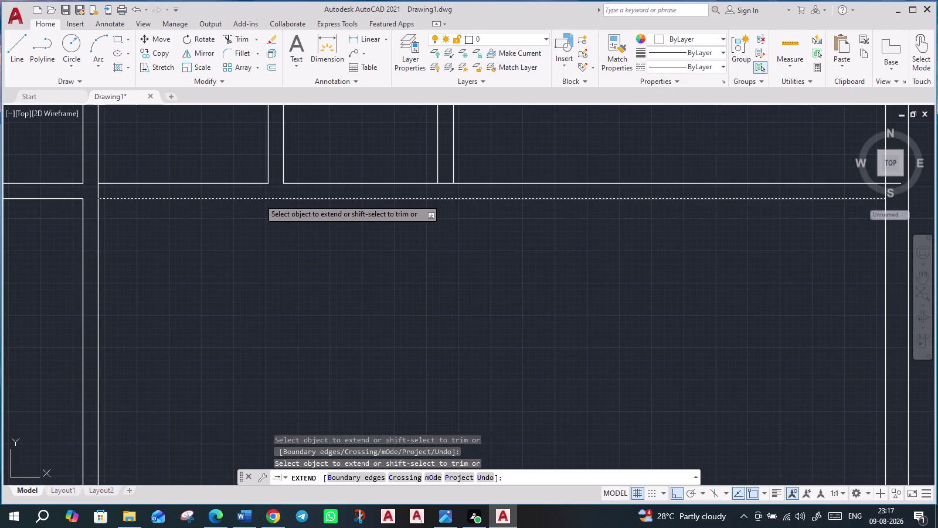
Abandon a fence selection and extend the lower wall line across its gap.
click(260, 200)
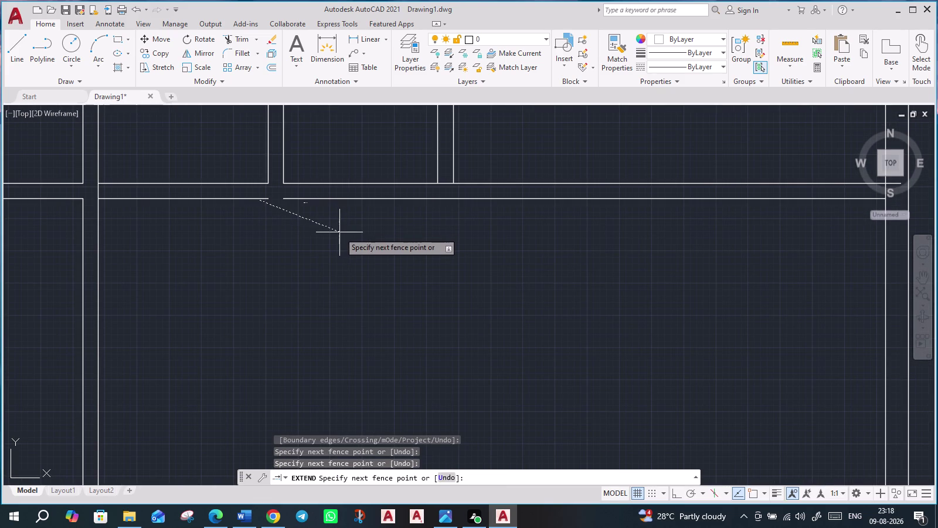
key(Escape)
scroll(up, 3)
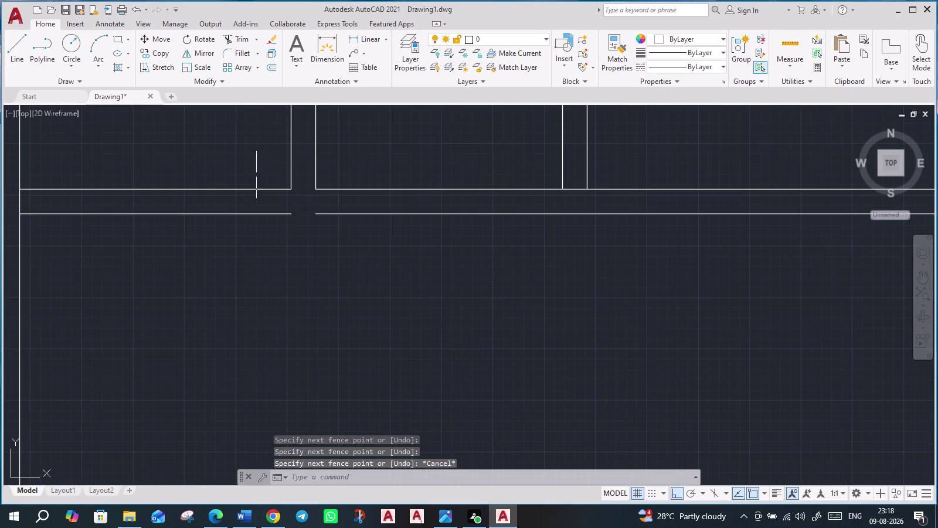
key(Return)
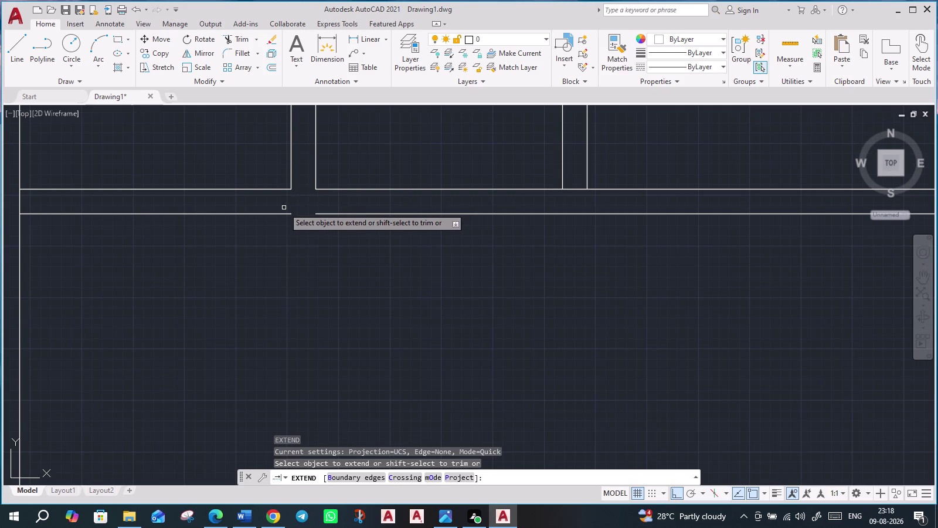
click(339, 216)
scroll(down, 3)
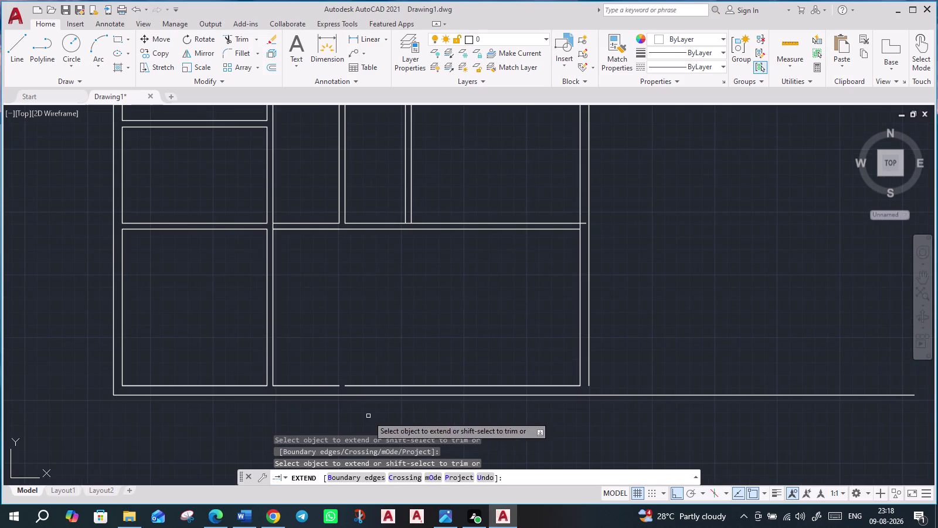
Extend the right outer wall down to the new bottom wall line.
click(369, 388)
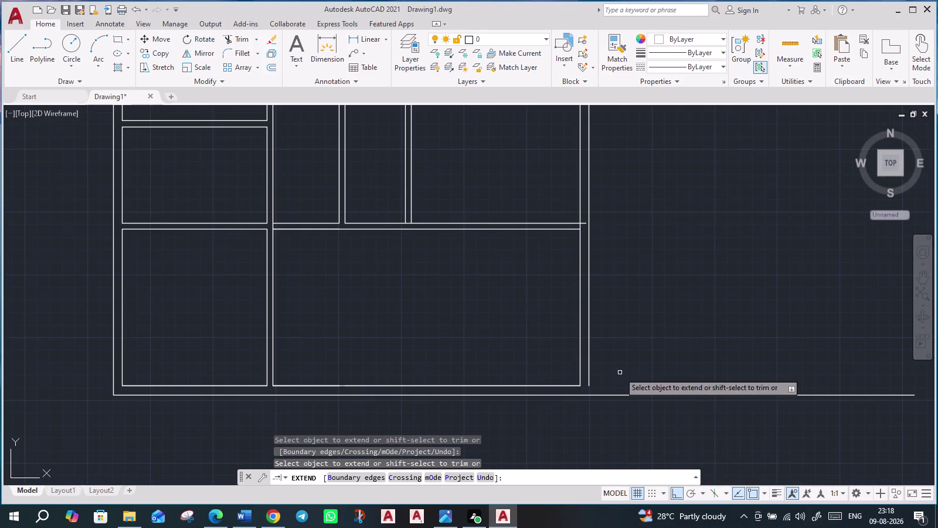
click(590, 374)
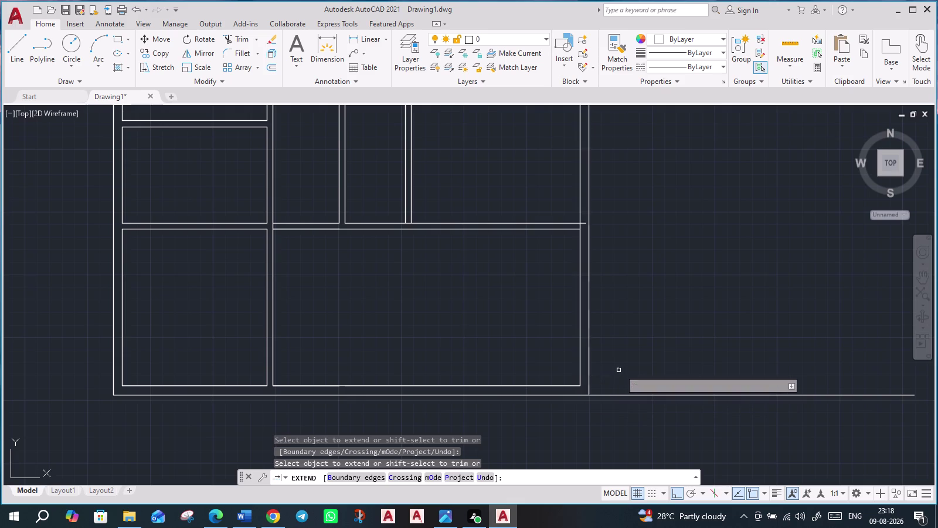
scroll(down, 3)
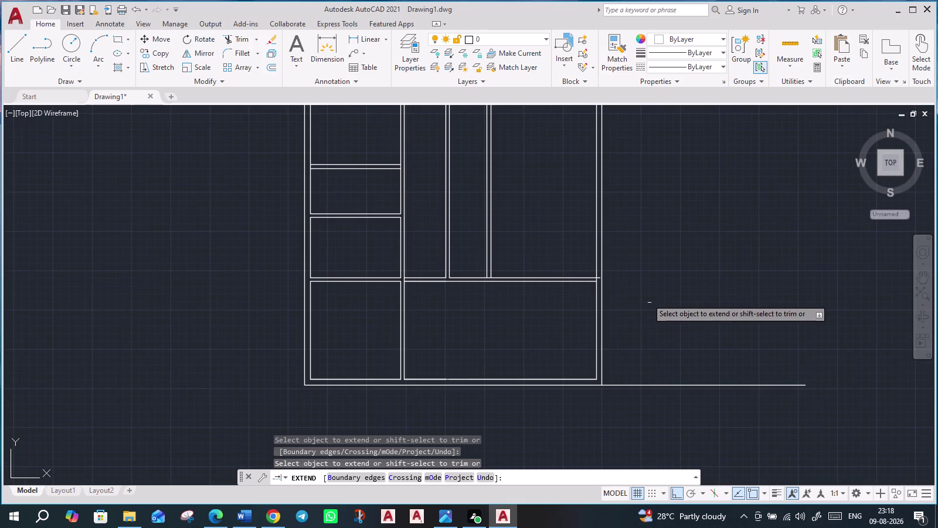
middle_drag(537, 245, 535, 437)
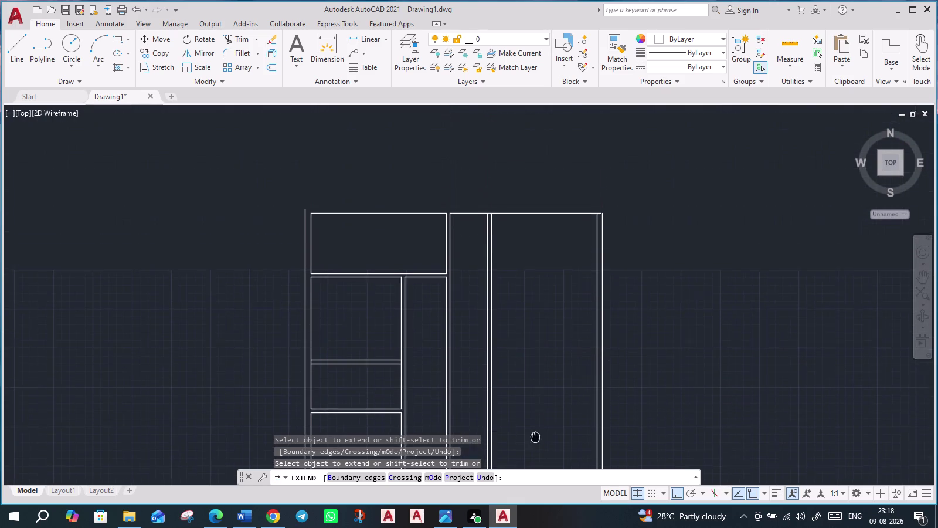
middle_drag(536, 437, 453, 130)
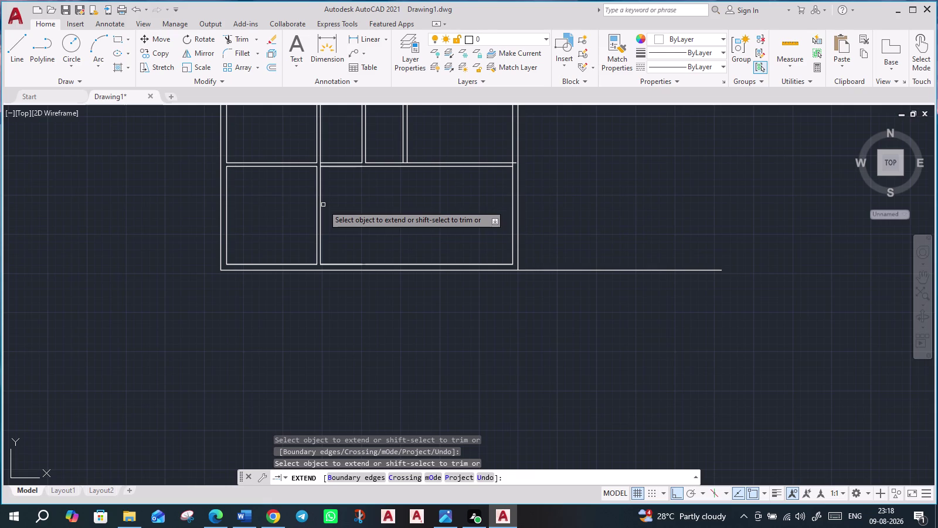
middle_drag(433, 282, 333, 431)
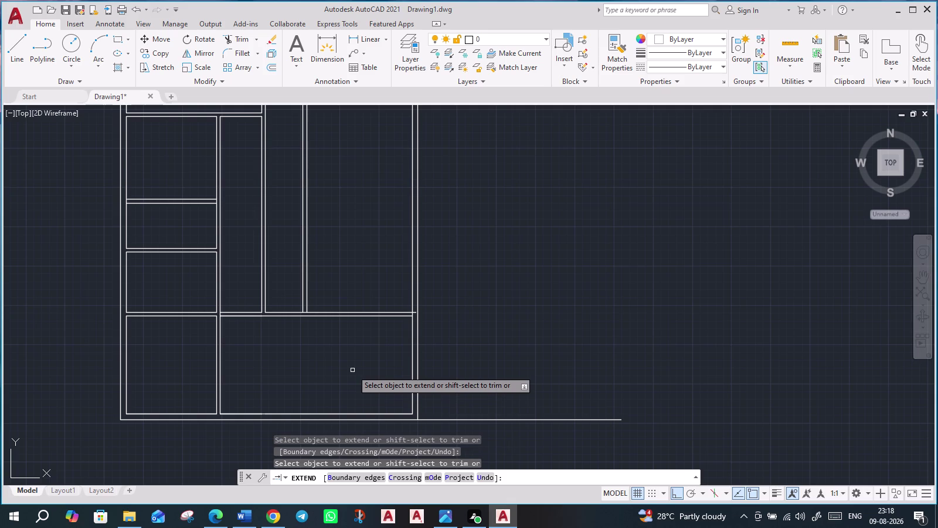
key(Escape)
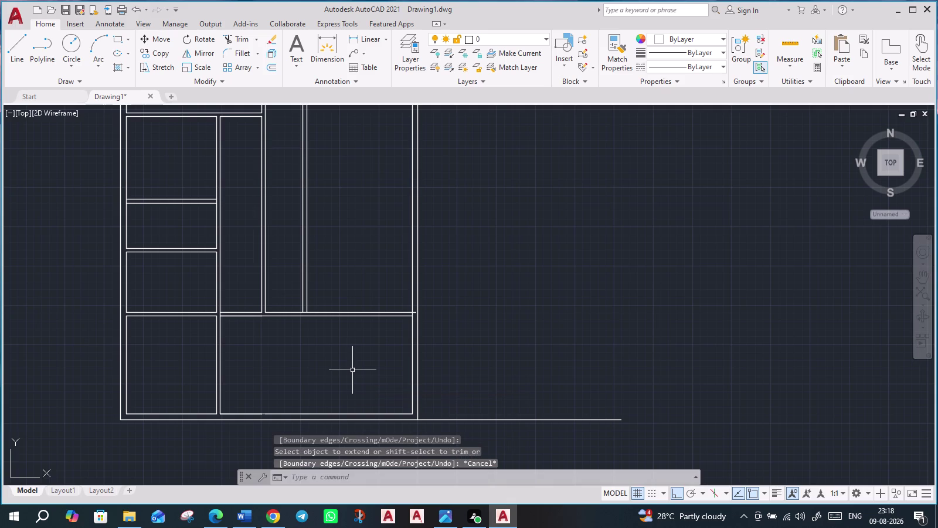
middle_drag(375, 271, 388, 429)
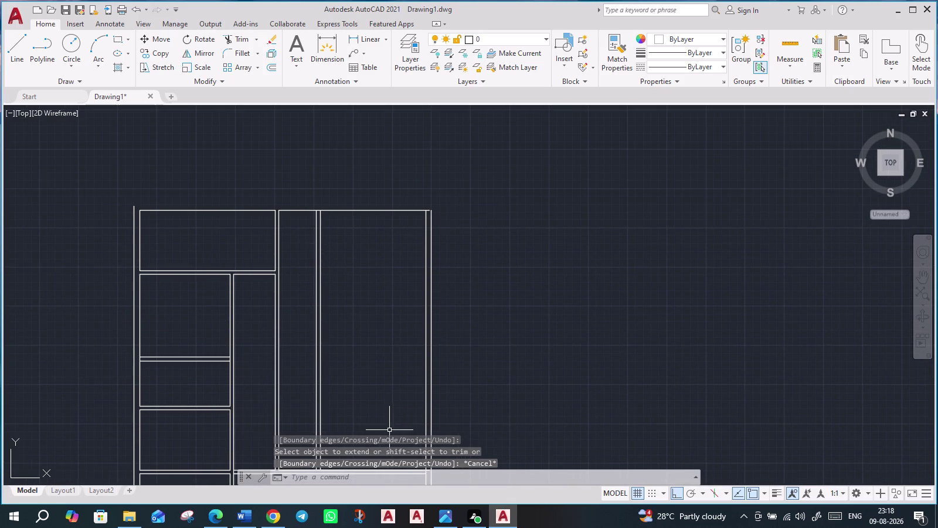
scroll(up, 3)
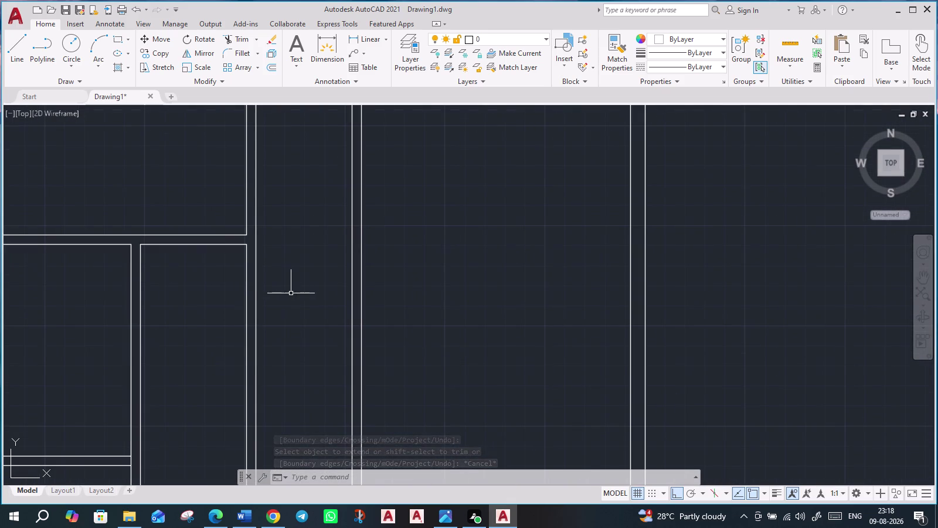
Extend the short horizontal inner wall line to the adjacent vertical wall.
scroll(up, 3)
scroll(down, 3)
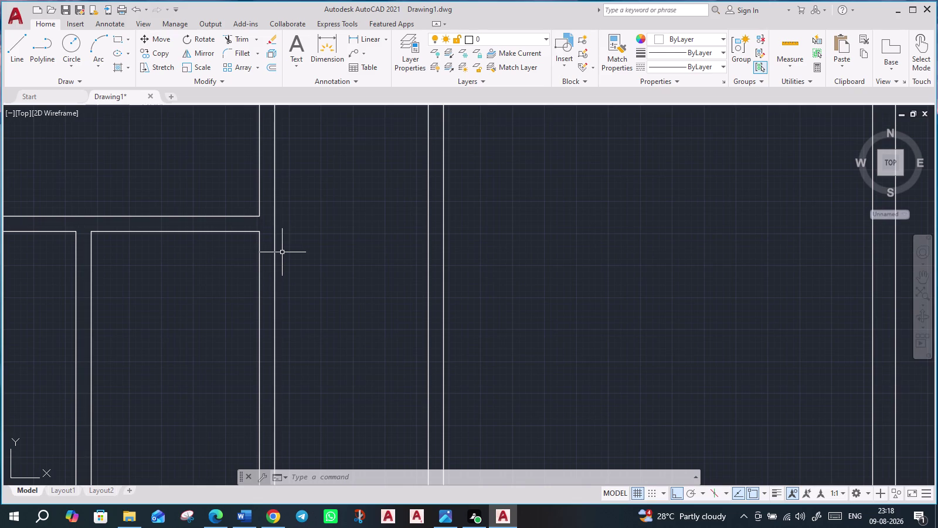
text(ex)
key(Return)
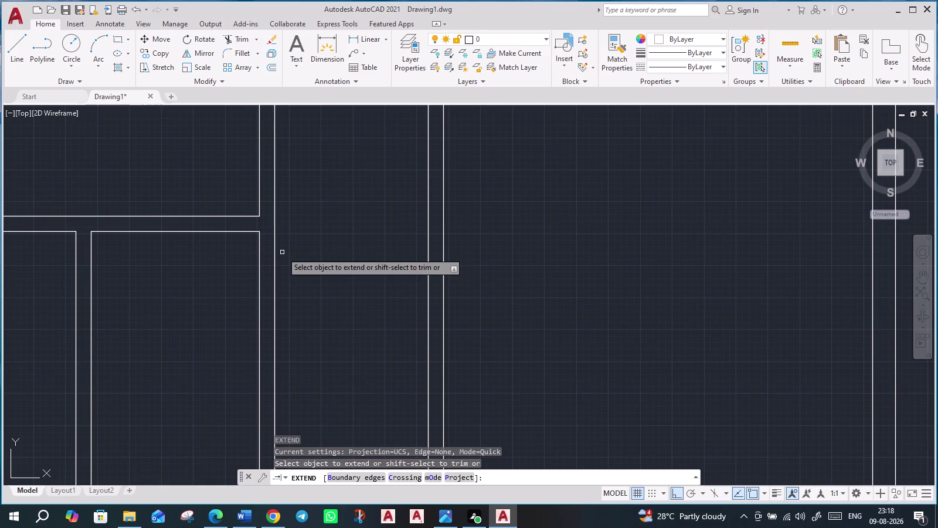
click(251, 232)
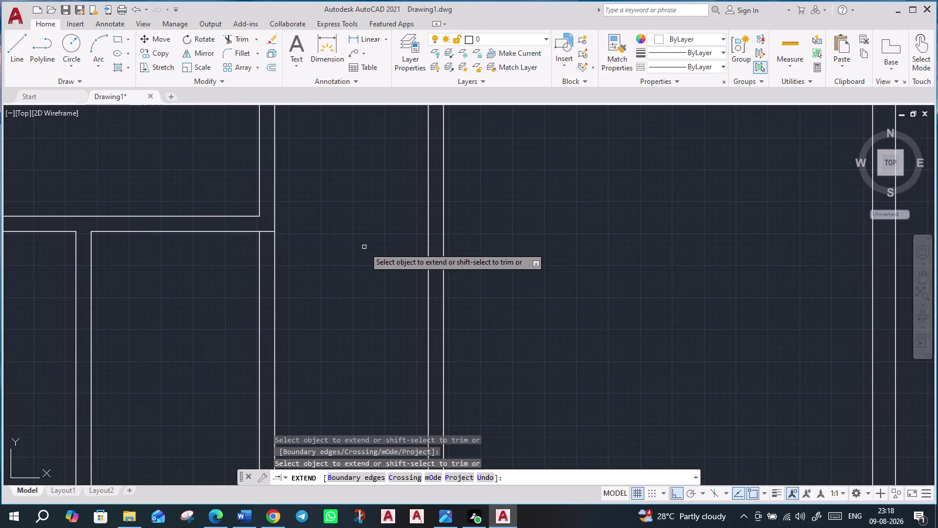
scroll(down, 3)
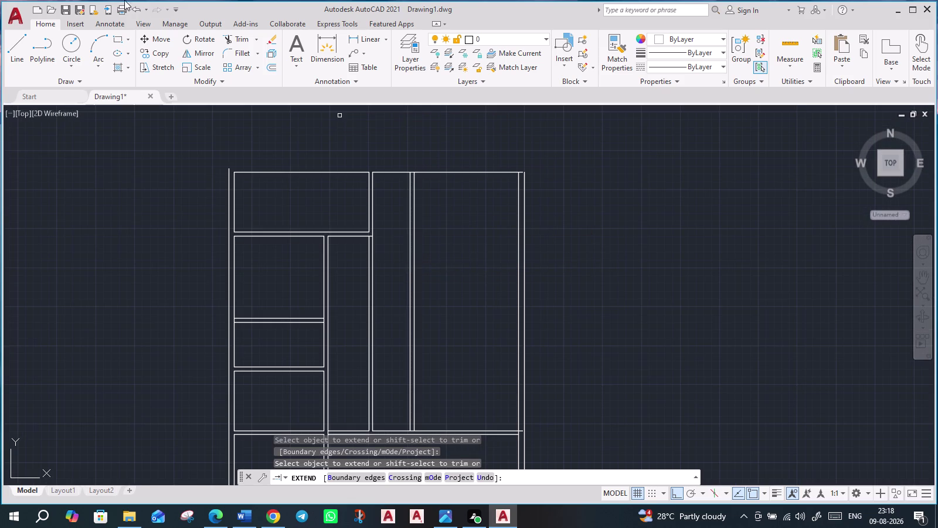
click(246, 37)
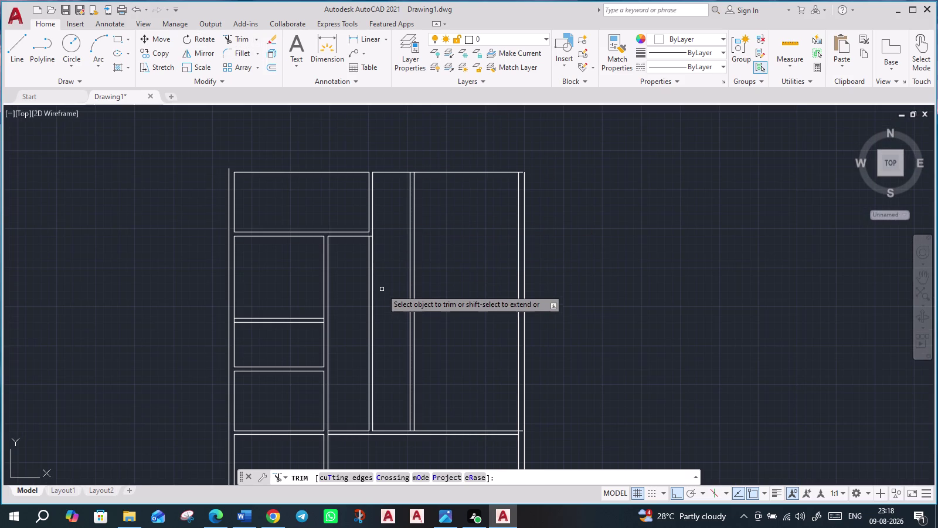
Fence-trim the overlapping wall lines at the central junction, then end TRIM.
click(382, 289)
click(365, 285)
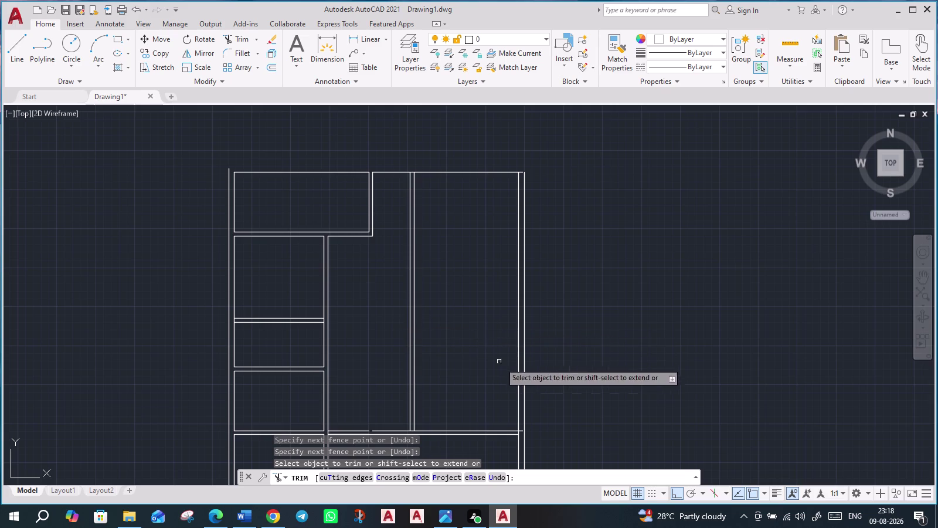
middle_drag(608, 387, 548, 293)
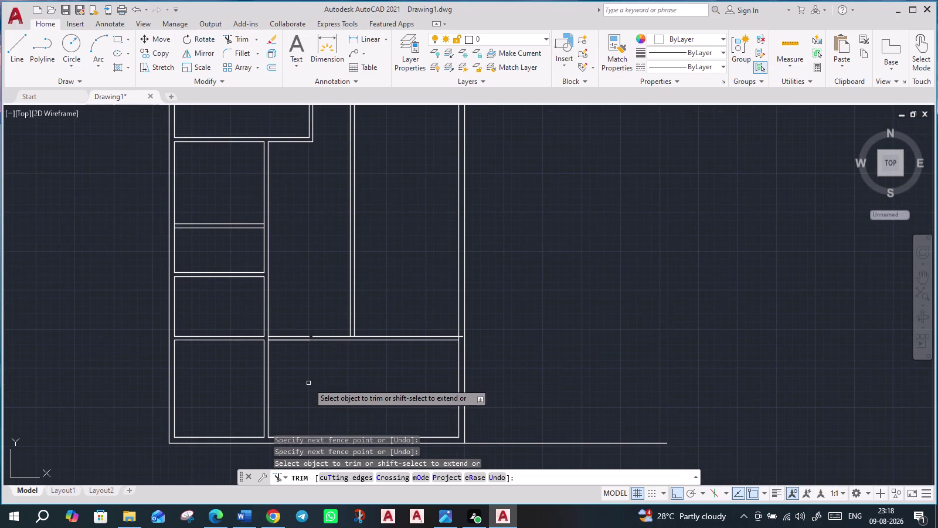
scroll(down, 3)
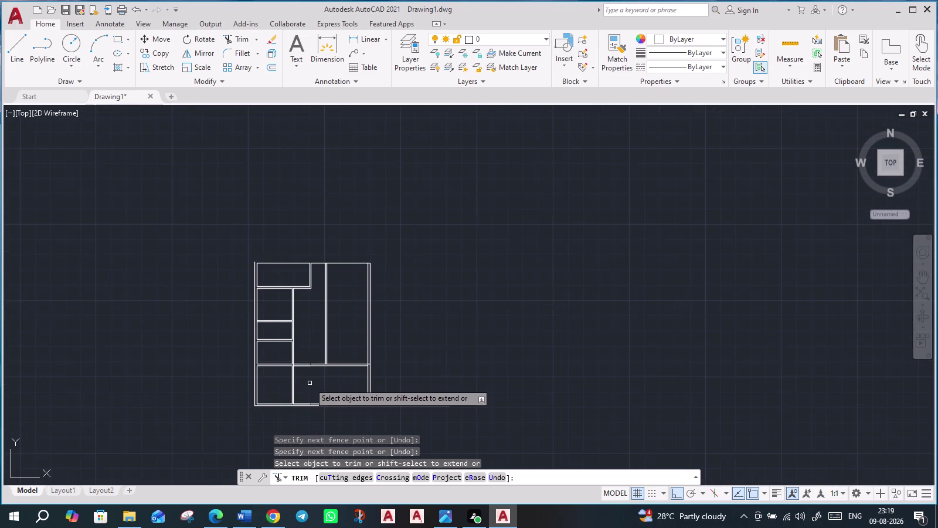
scroll(up, 3)
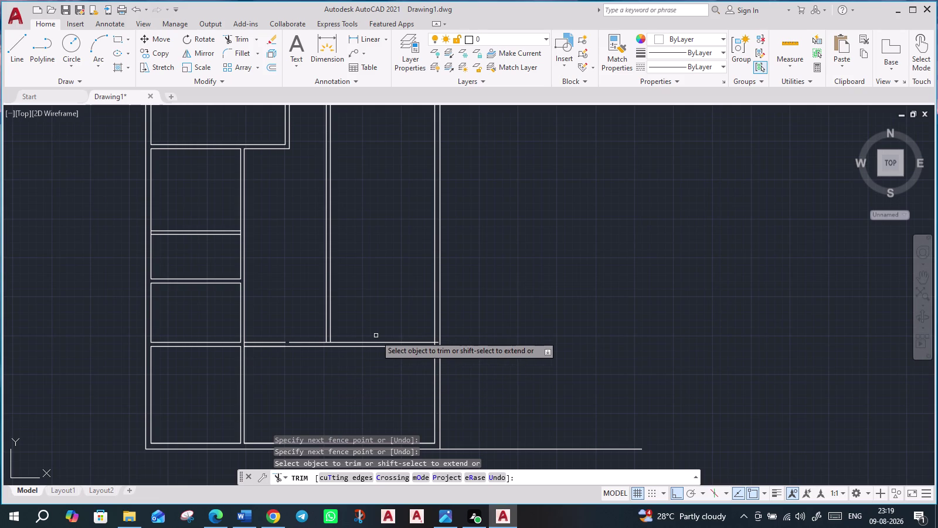
key(Escape)
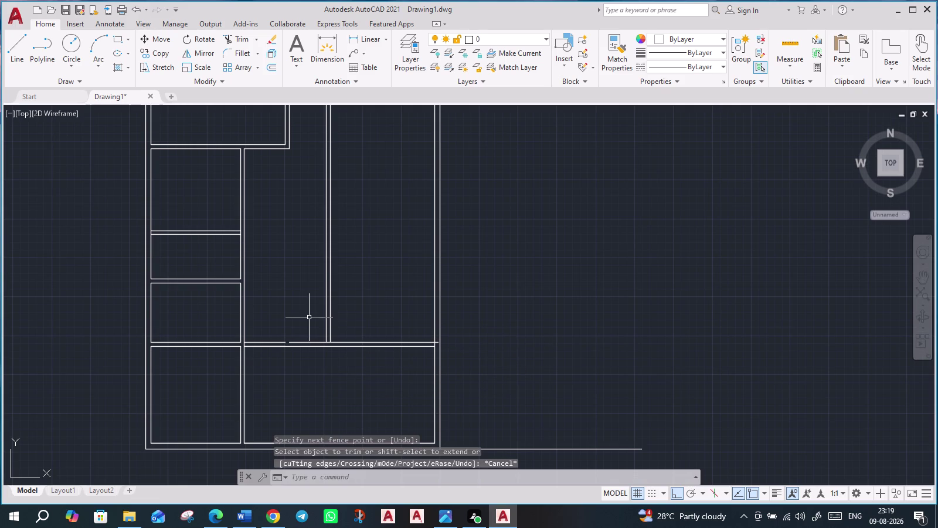
Offset the middle horizontal wall line 10' upward across the central rooms.
text(o])
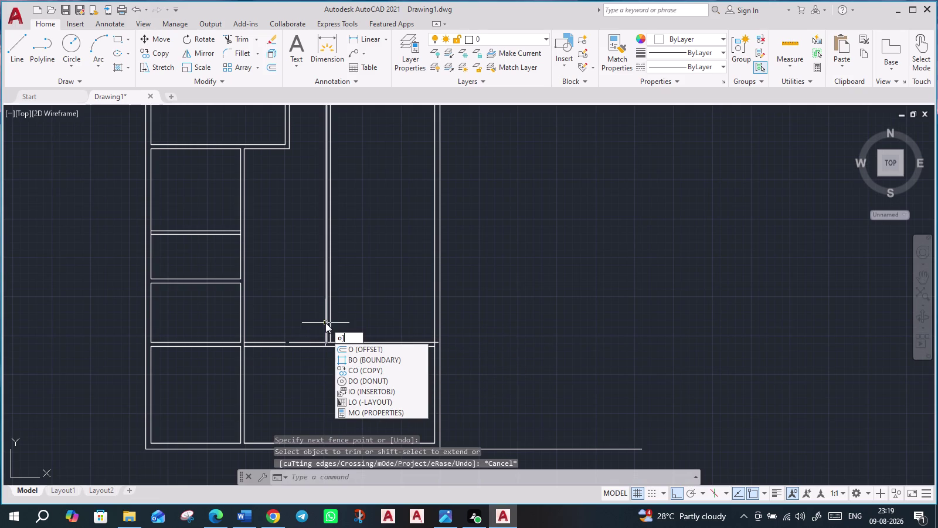
key(Return)
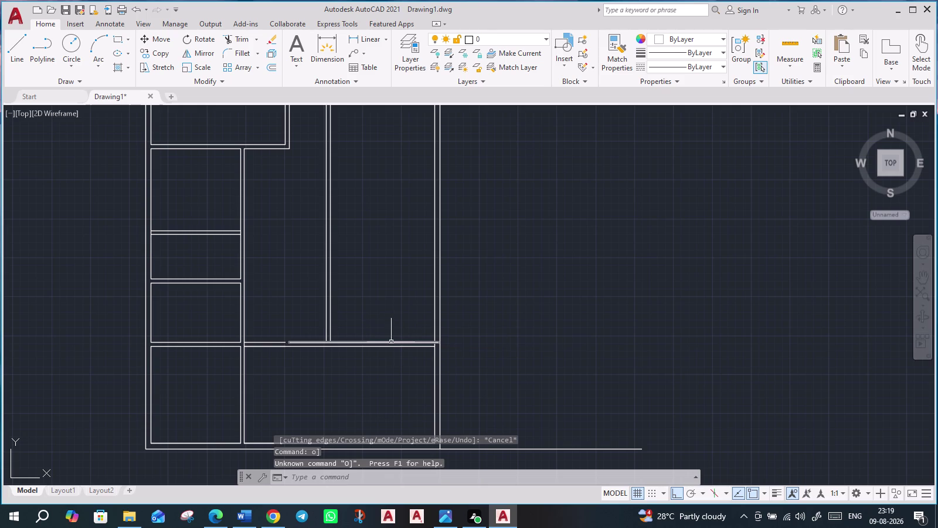
key(Escape)
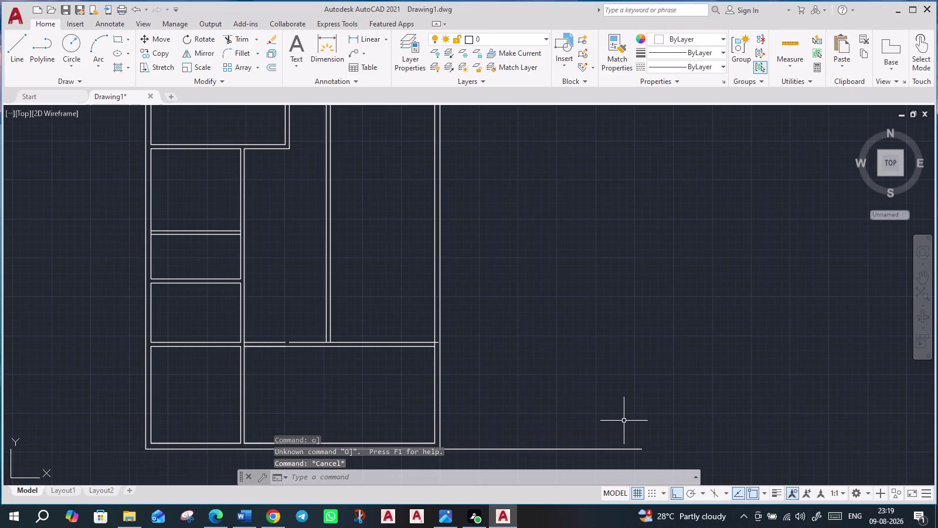
key(o)
key(Return)
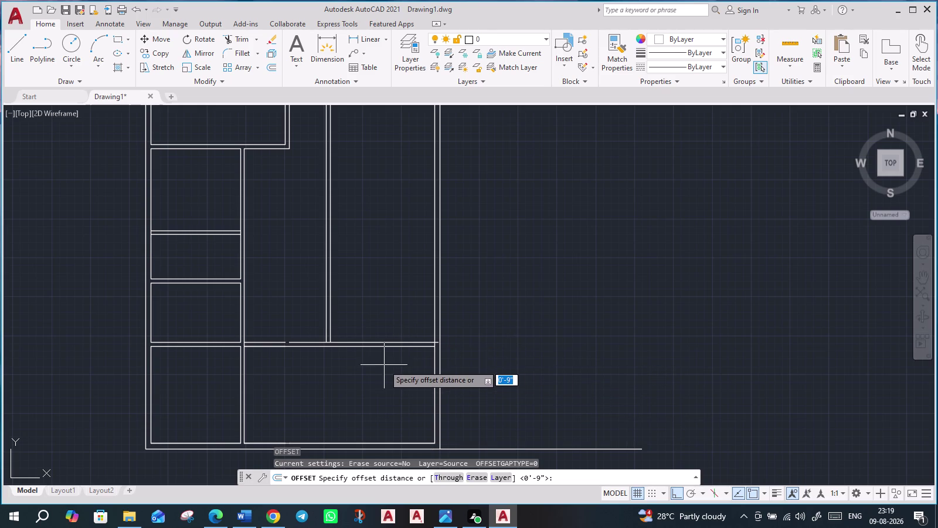
scroll(up, 3)
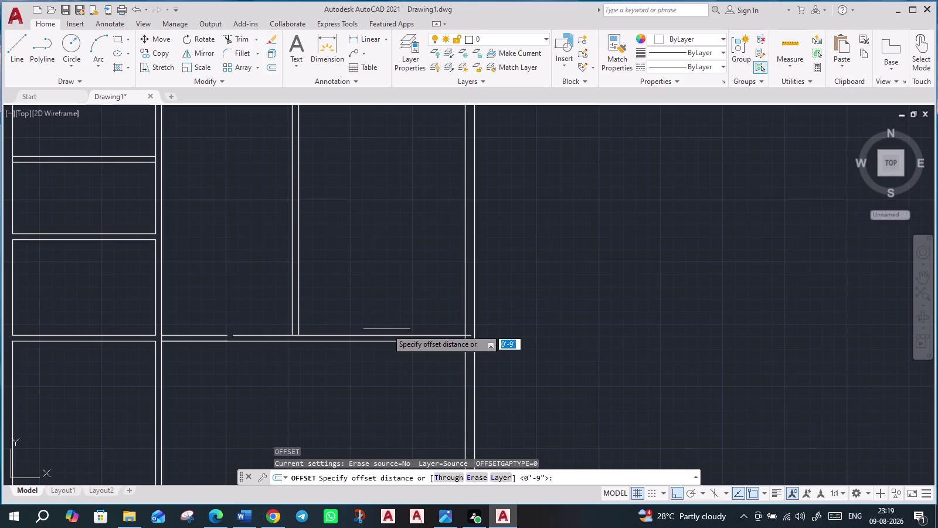
scroll(up, 3)
scroll(down, 3)
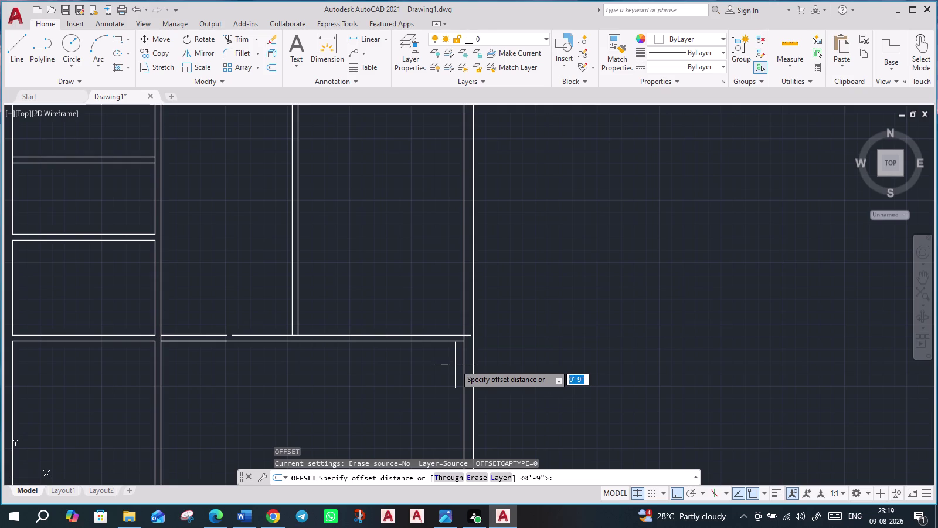
text(10)
key(apostrophe)
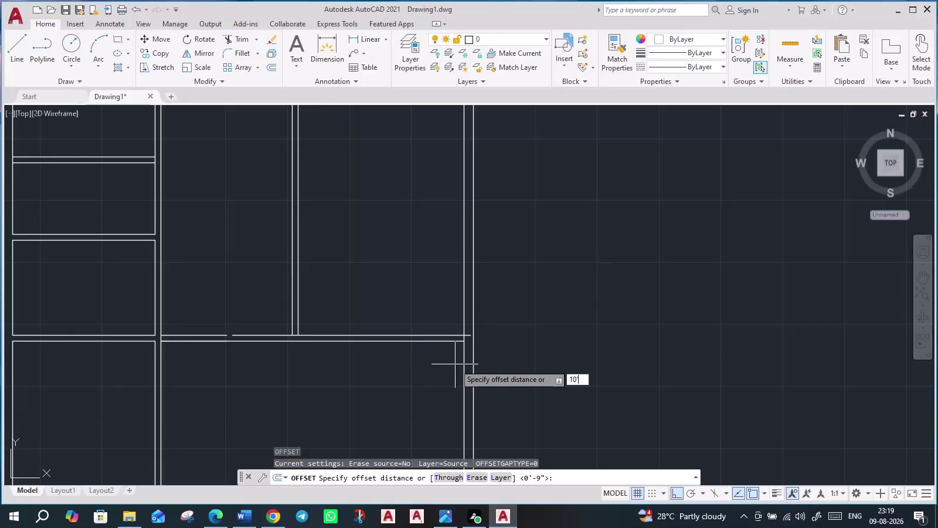
key(Return)
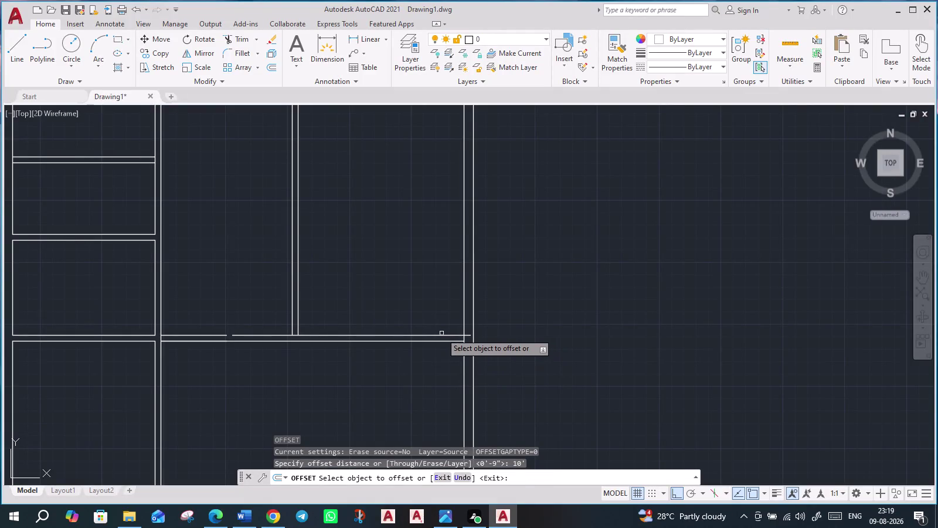
click(440, 336)
click(436, 293)
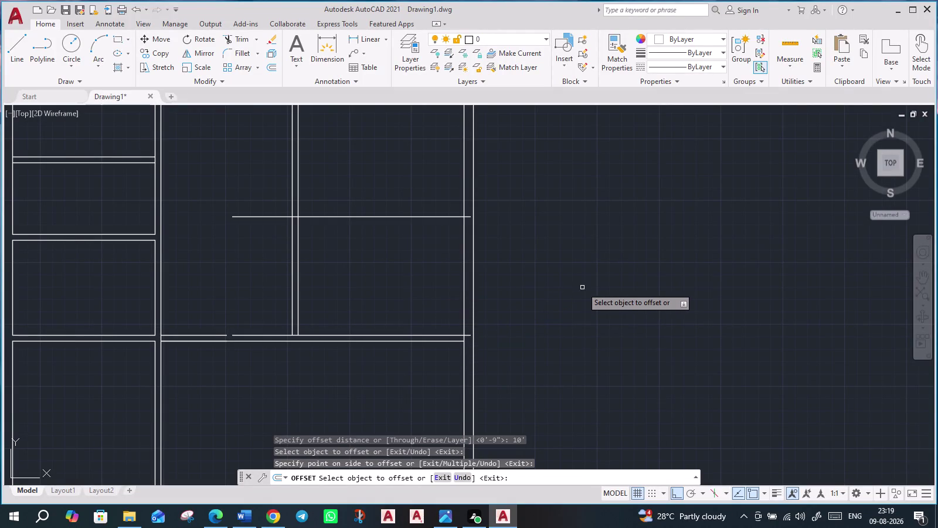
middle_drag(554, 269, 556, 398)
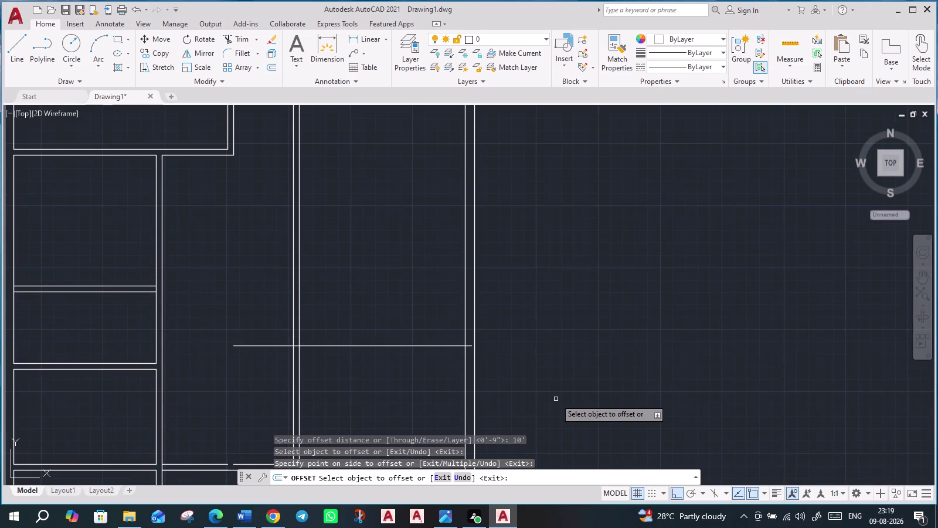
key(Escape)
key(Escape)
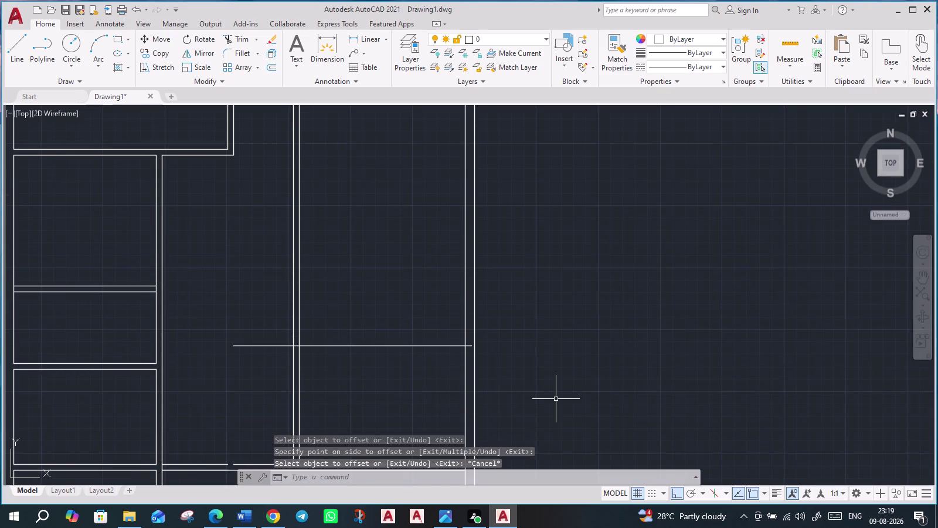
Copy the new horizontal line 6" away to form a double wall.
key(o)
key(Return)
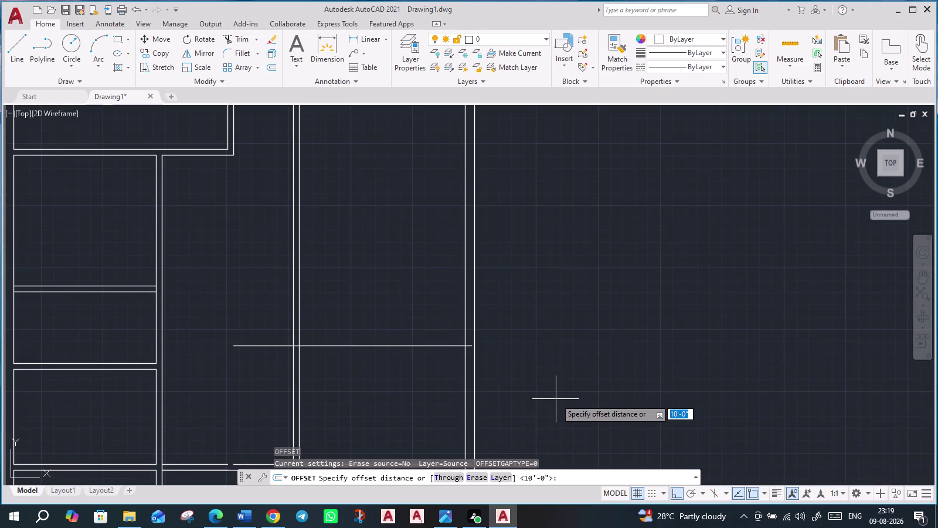
key(6)
key(shift+quotedbl)
key(Return)
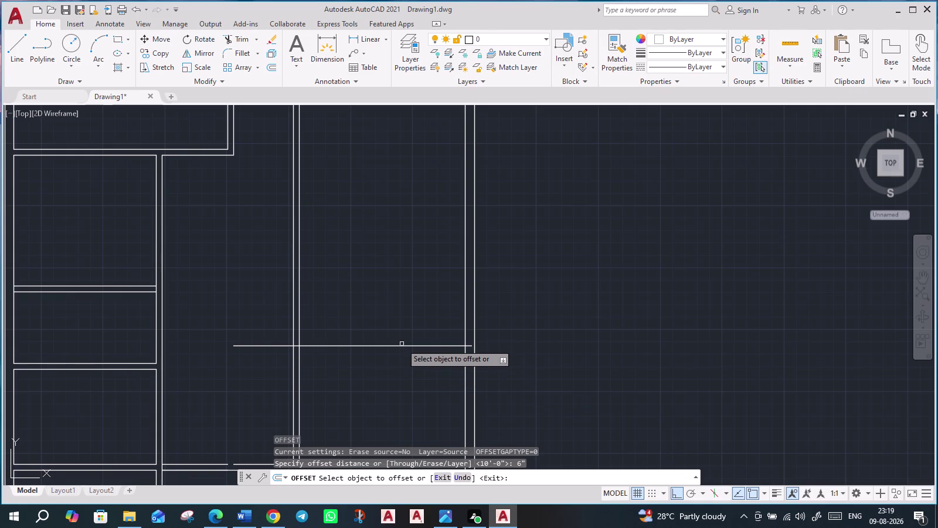
click(400, 345)
click(404, 333)
scroll(down, 3)
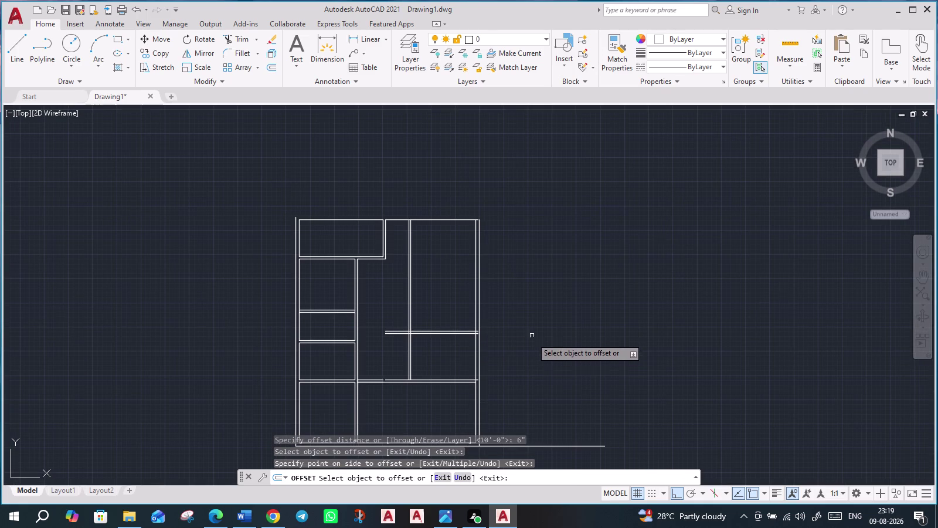
scroll(down, 3)
scroll(up, 3)
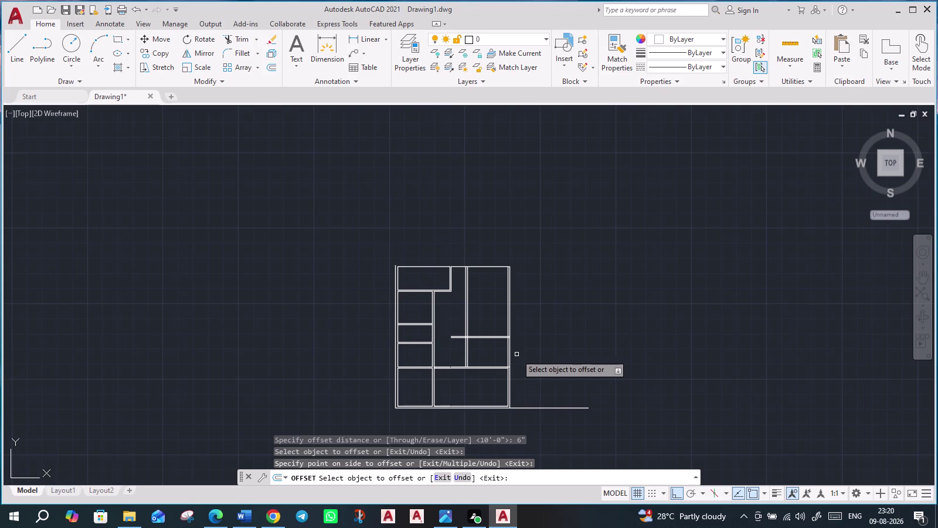
middle_drag(562, 332, 561, 337)
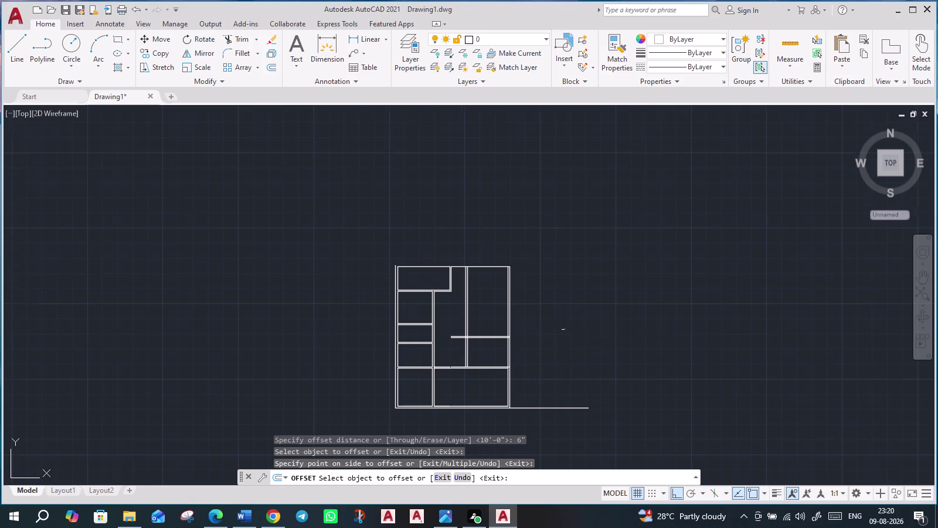
middle_drag(561, 336, 544, 379)
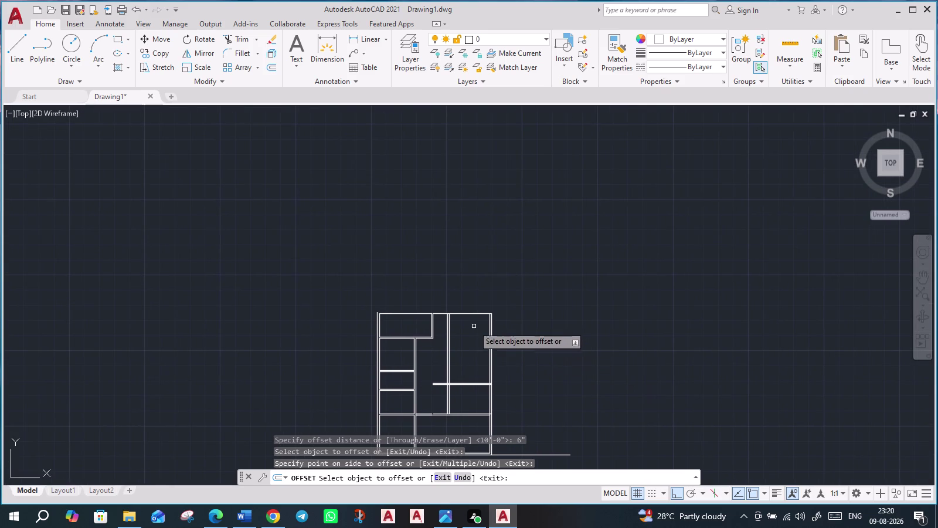
scroll(up, 3)
scroll(up, 3)
scroll(down, 3)
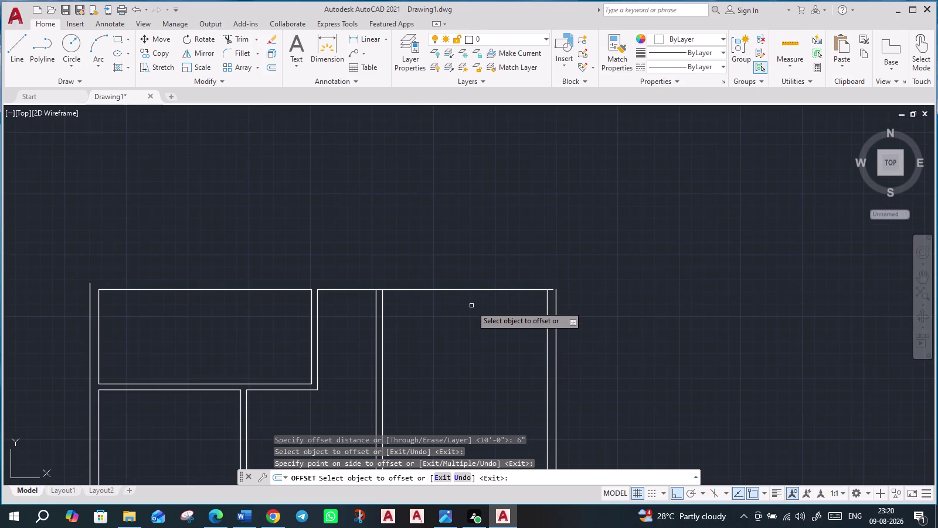
key(Escape)
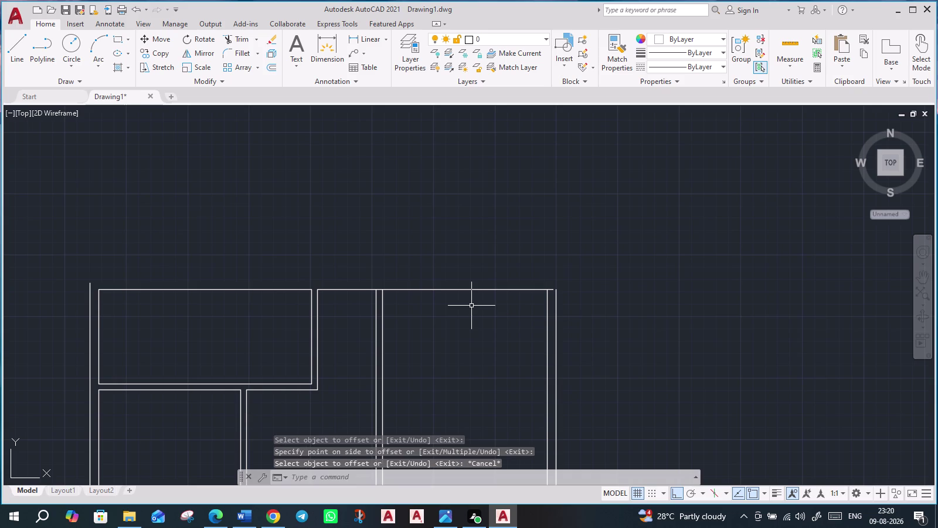
Copy the left room's top wall line 9" above it.
key(o)
key(Return)
key(9)
key(shift+quotedbl)
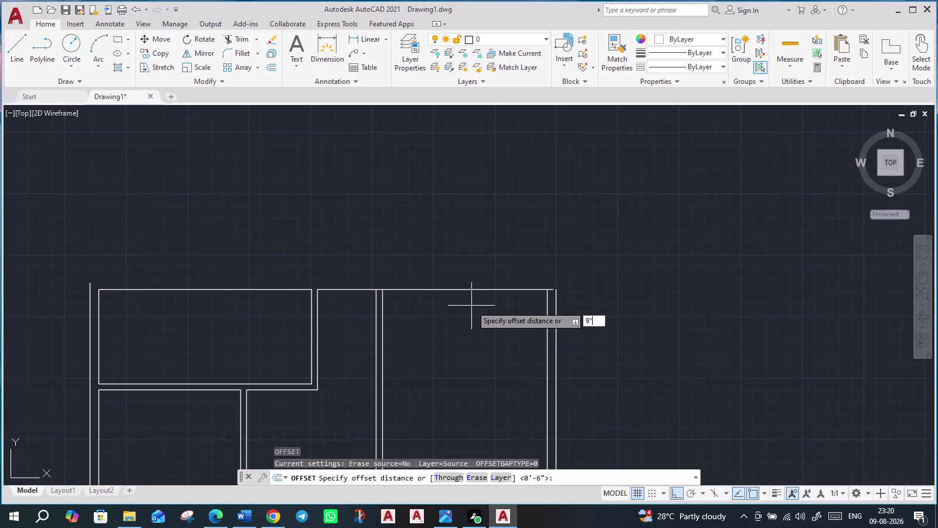
key(Return)
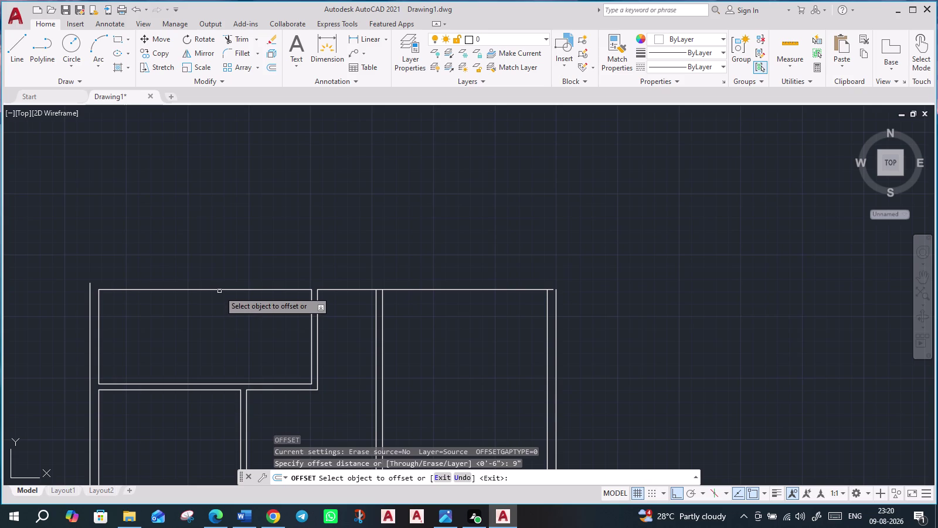
click(221, 288)
click(262, 268)
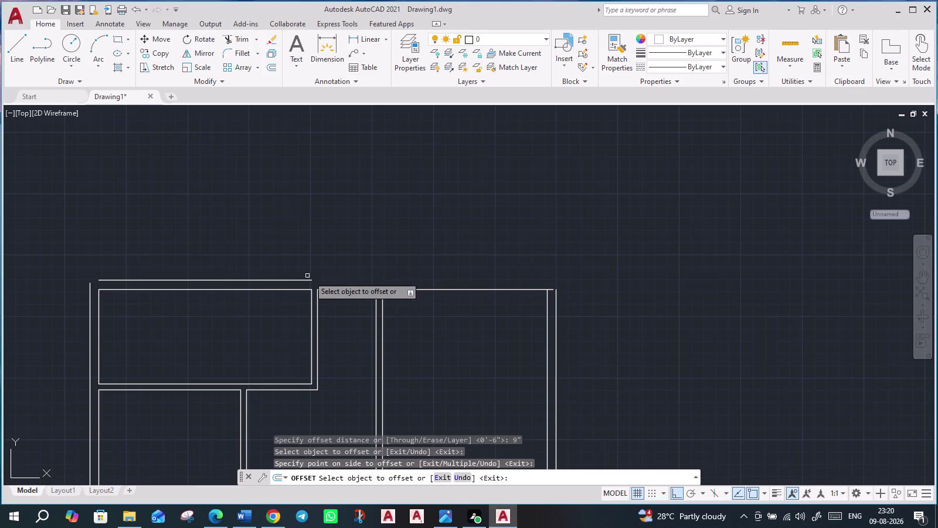
Copy the right rooms' top wall line 9" above it as well.
click(403, 288)
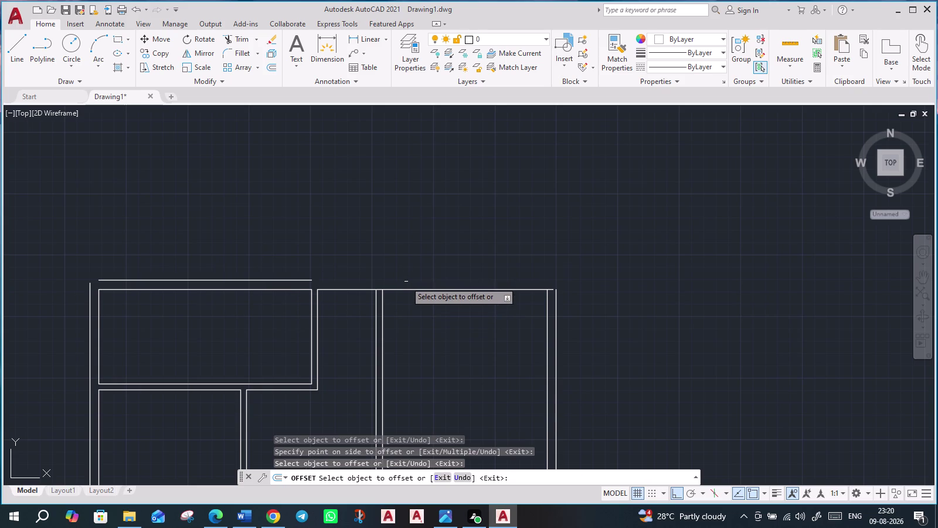
click(408, 290)
click(414, 272)
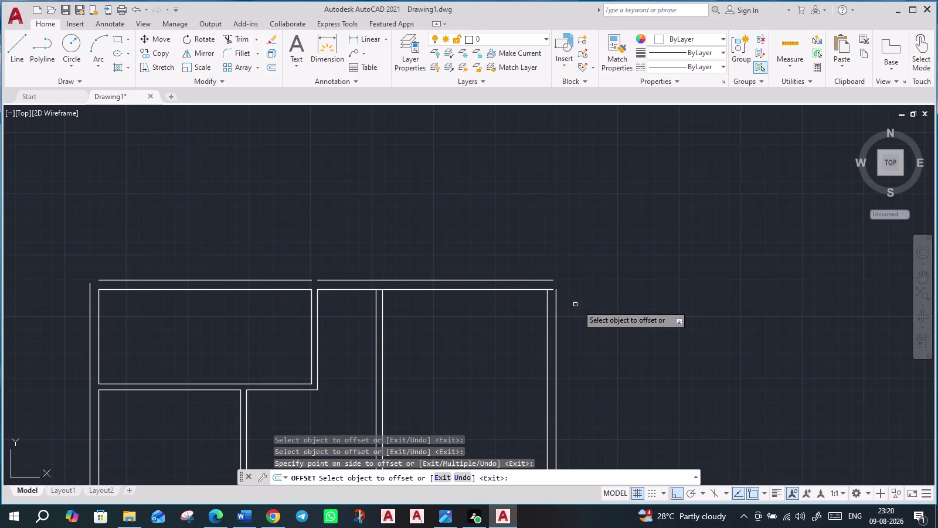
middle_drag(643, 341, 596, 217)
scroll(down, 3)
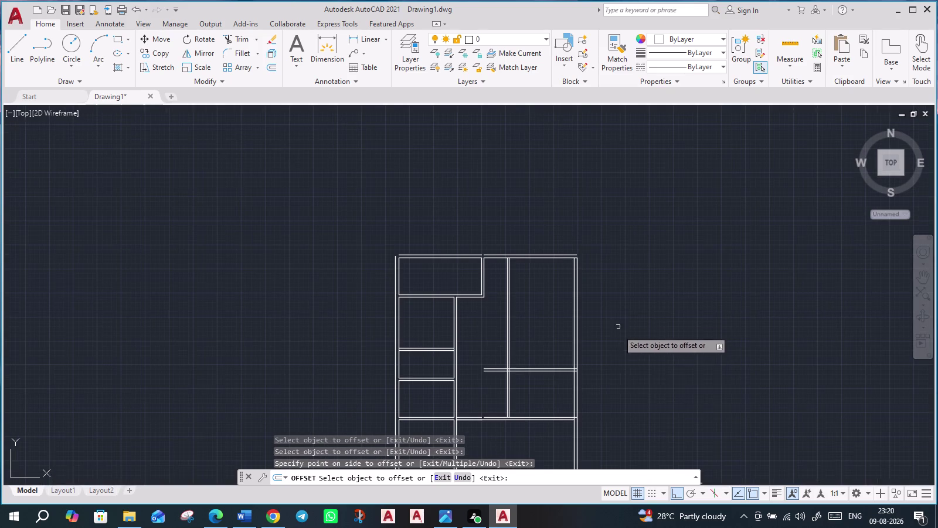
middle_drag(632, 383, 589, 357)
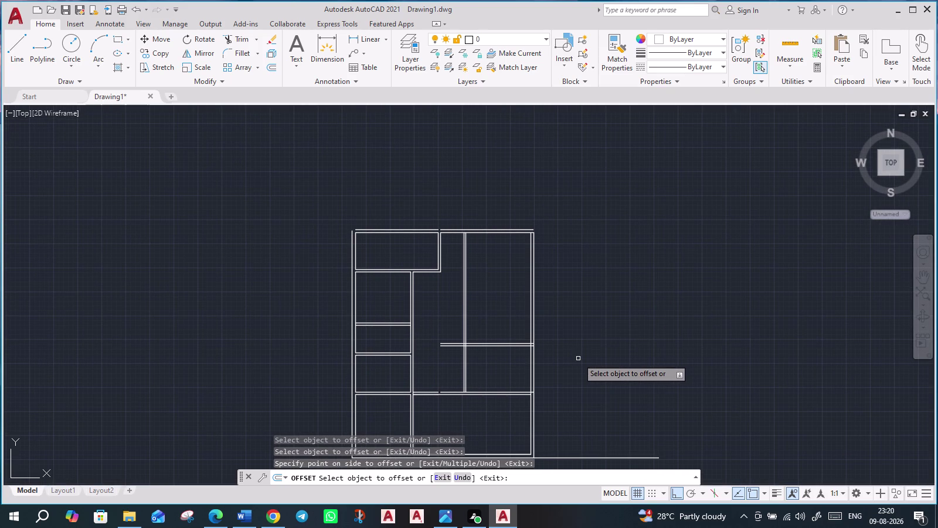
key(Escape)
key(Escape)
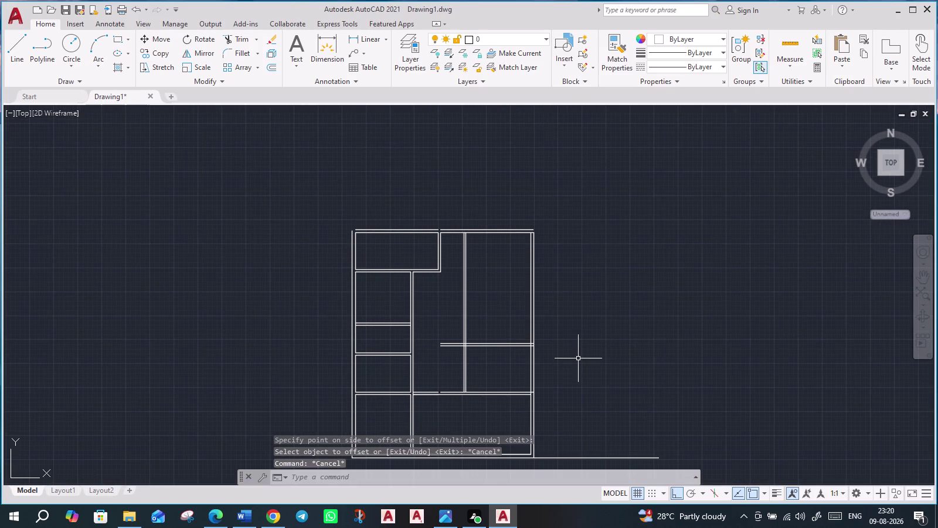
scroll(up, 3)
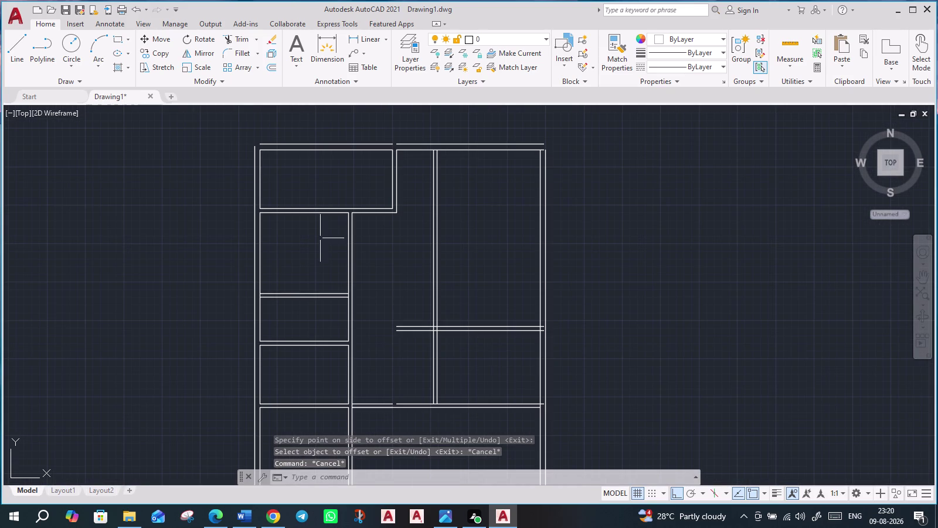
click(233, 33)
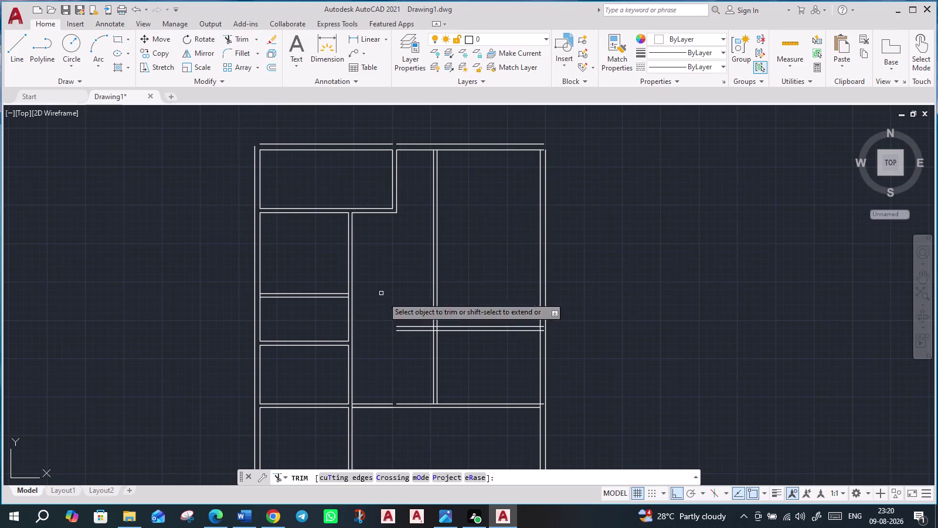
Fence-trim the overhanging cross-wall lines back to the vertical wall.
click(410, 353)
click(408, 264)
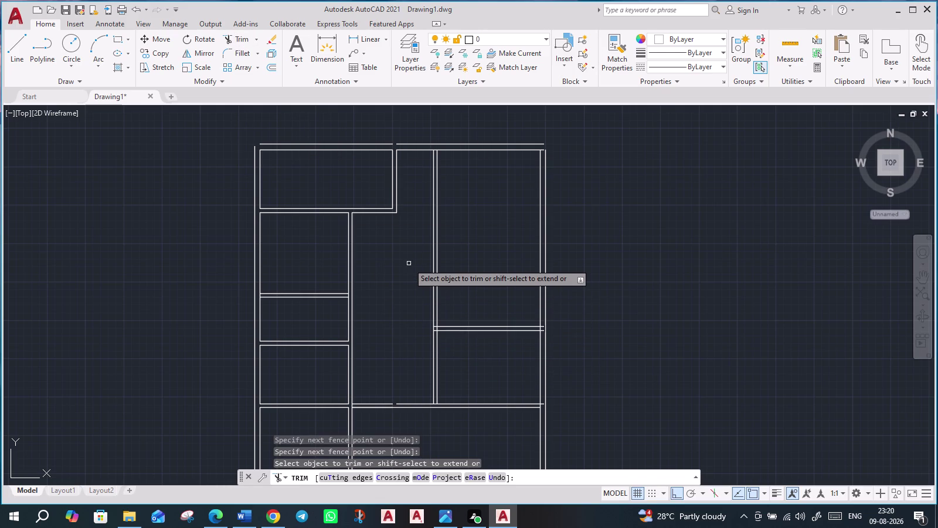
scroll(down, 3)
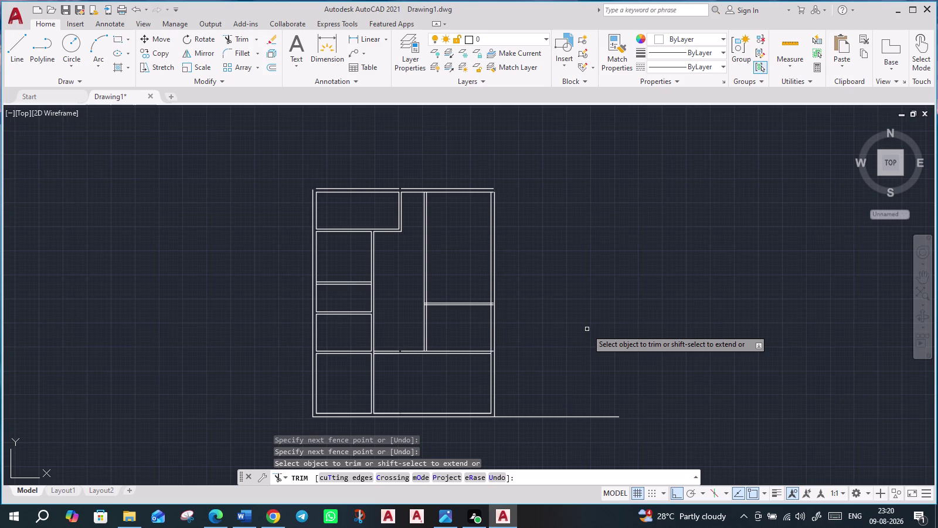
key(Escape)
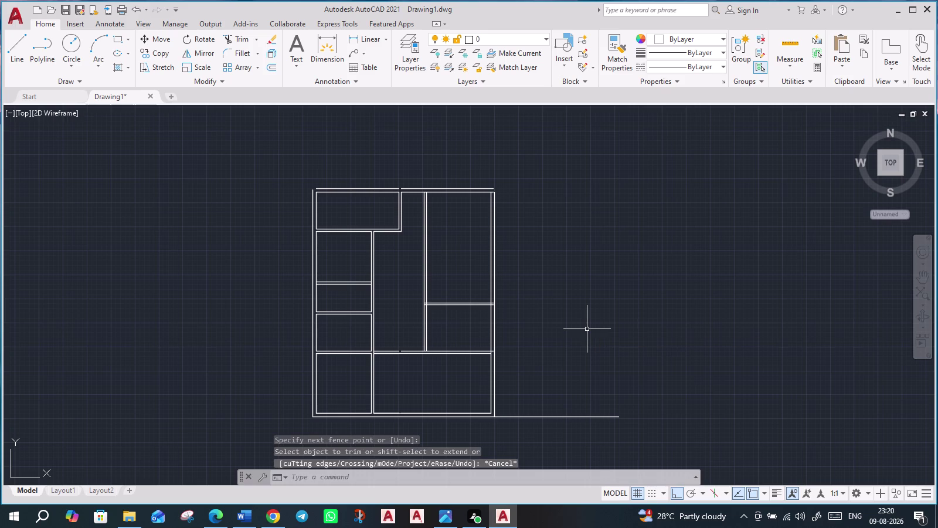
Offset the right room's top wall line 5' downward into the room.
key(o)
key(Return)
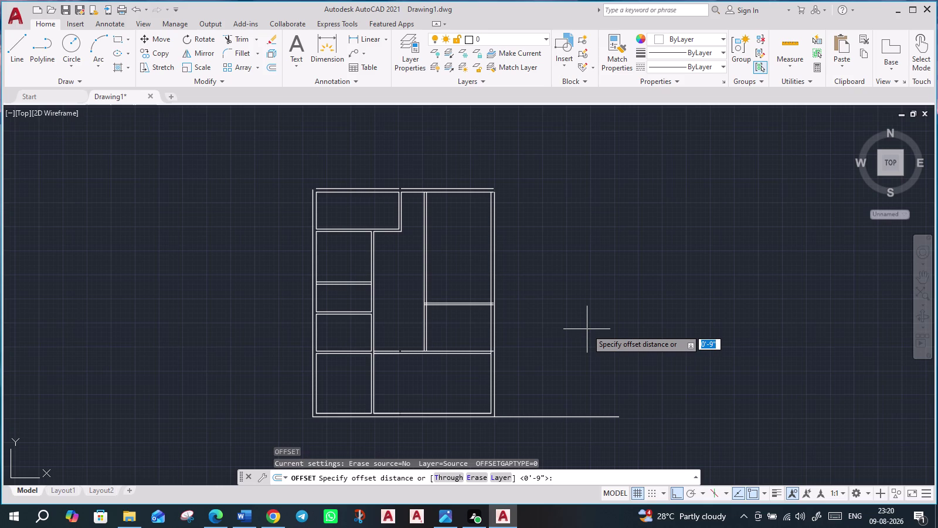
text(6)
text(')
key(Return)
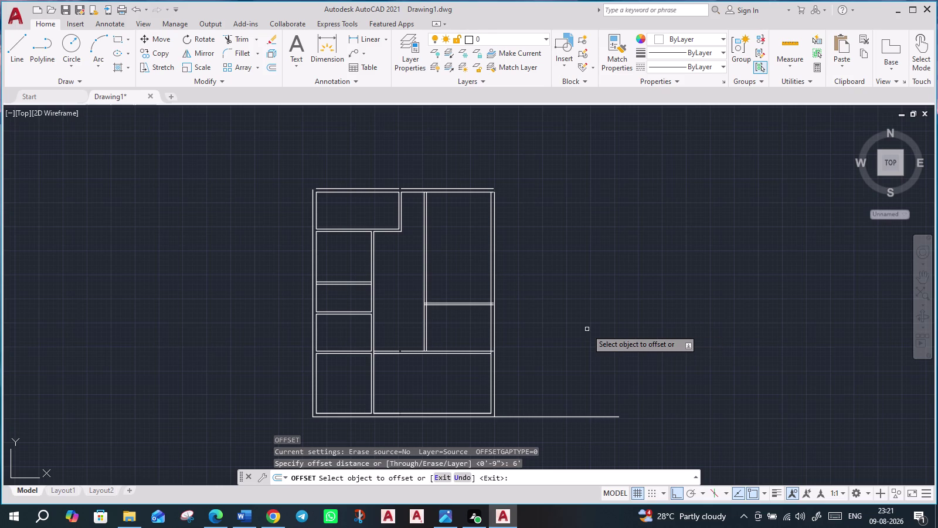
key(Escape)
key(o)
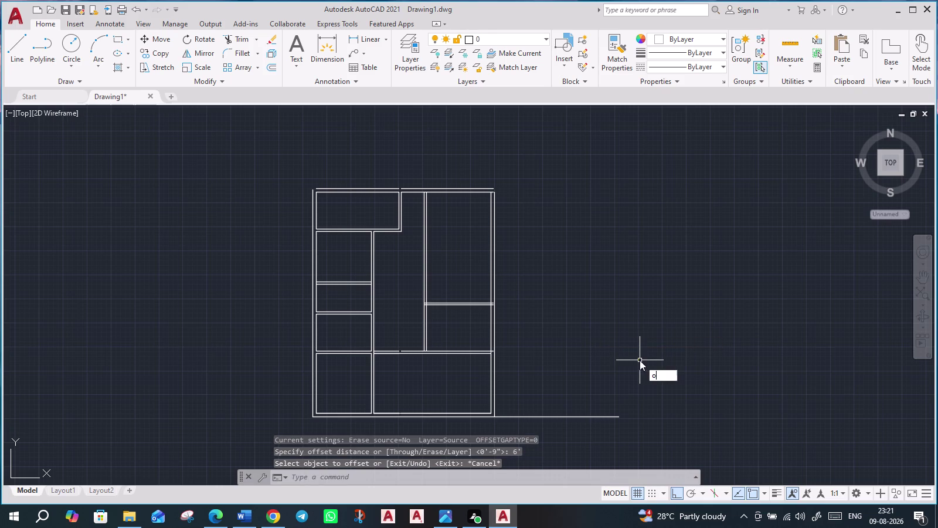
key(Return)
text(5')
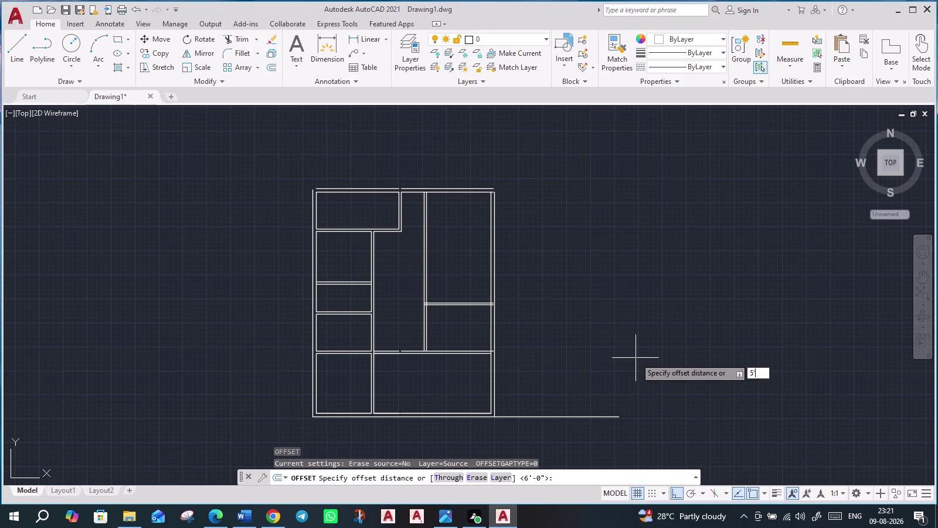
key(Return)
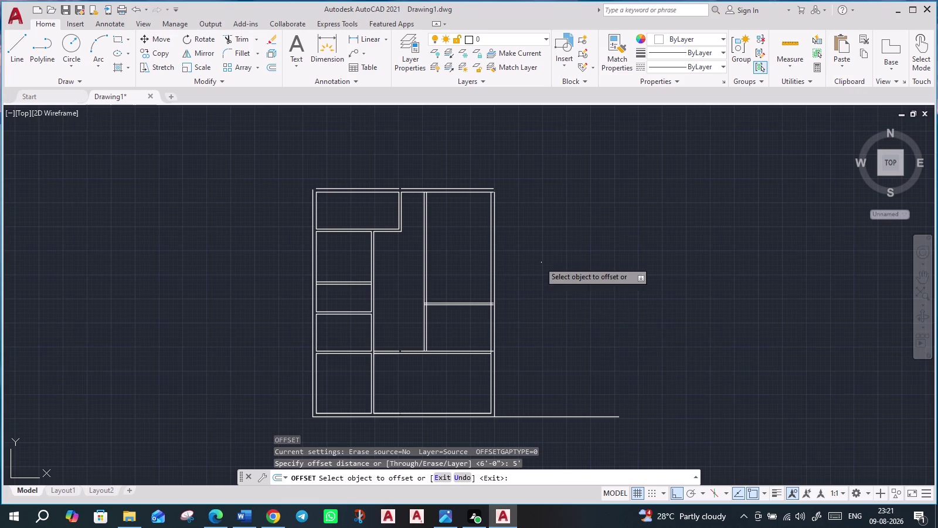
scroll(up, 3)
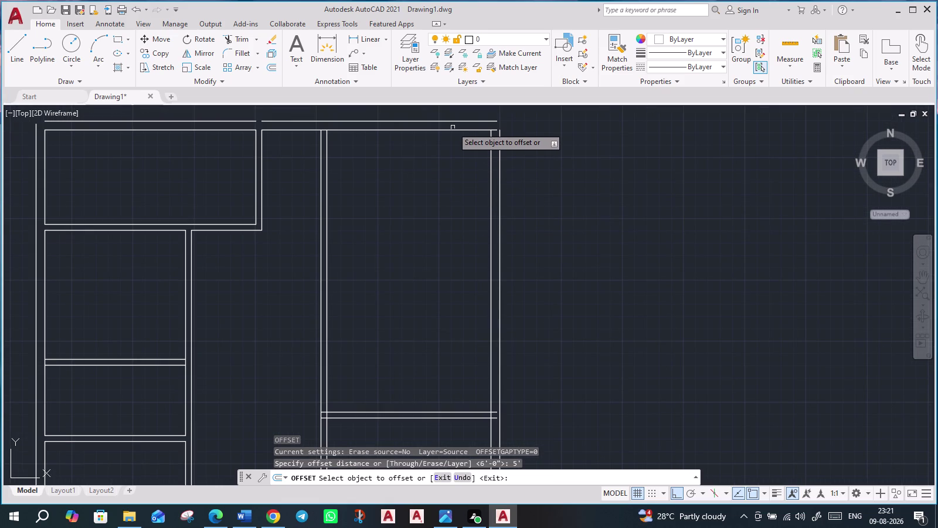
click(453, 131)
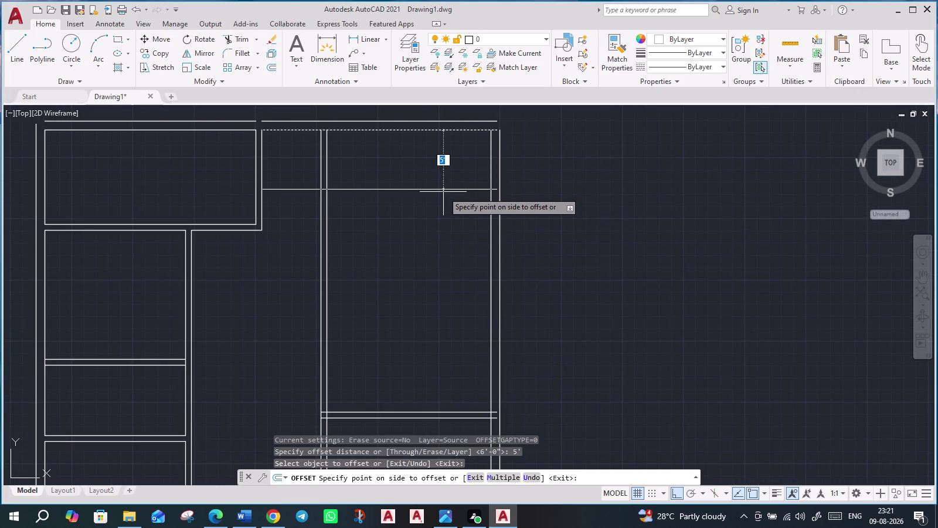
click(444, 192)
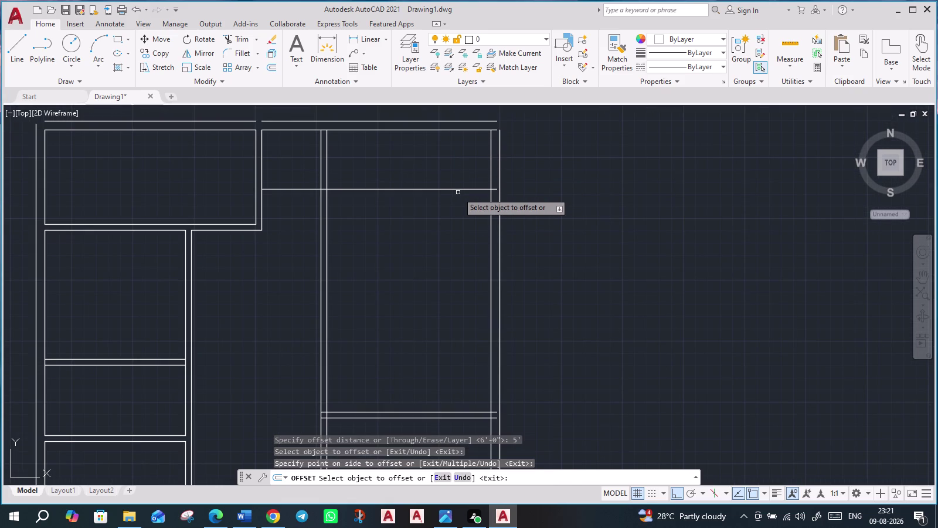
key(Escape)
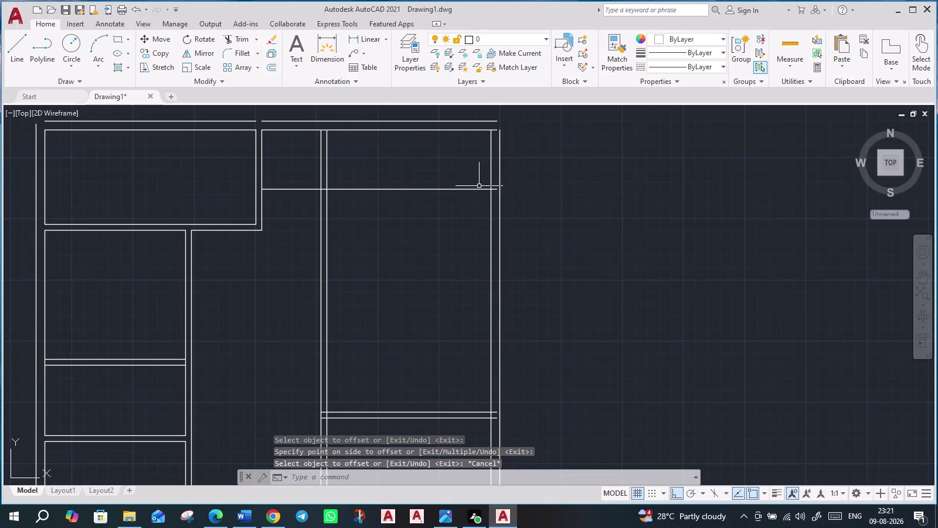
Double the new 5' line with a 6" copy just below it.
key(o)
key(Return)
key(6)
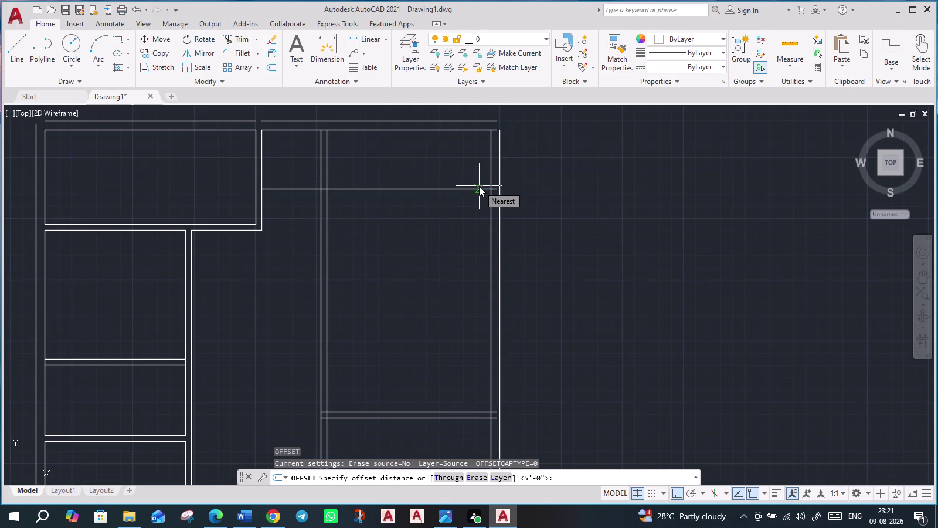
key(shift+quotedbl)
key(Return)
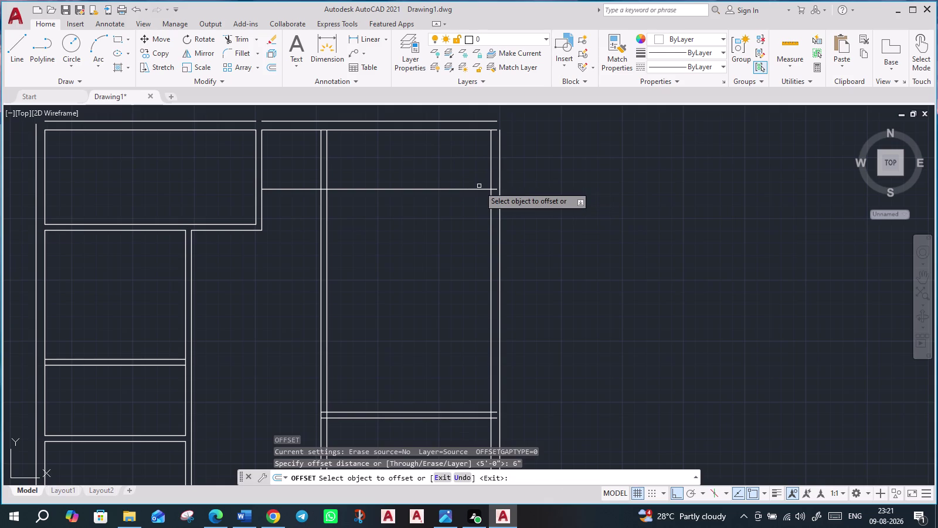
click(464, 189)
click(464, 205)
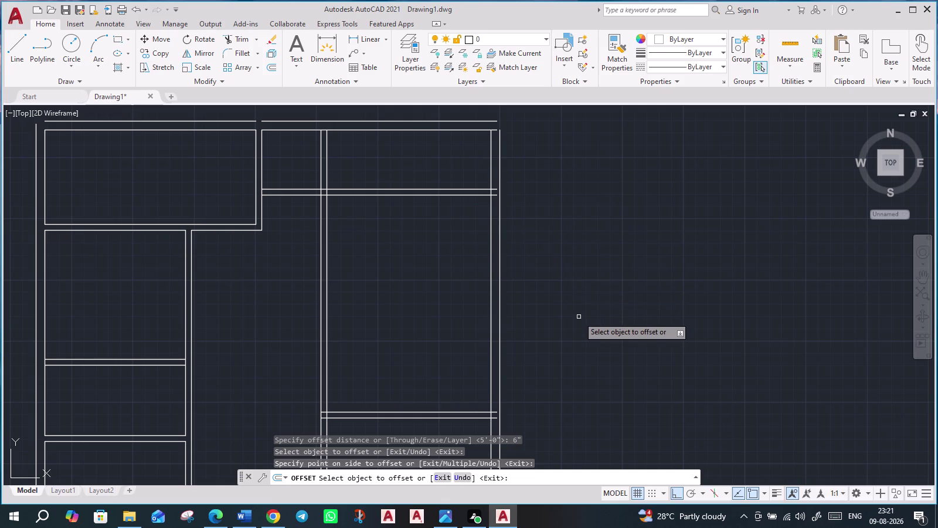
key(Escape)
key(Escape)
key(o)
key(Return)
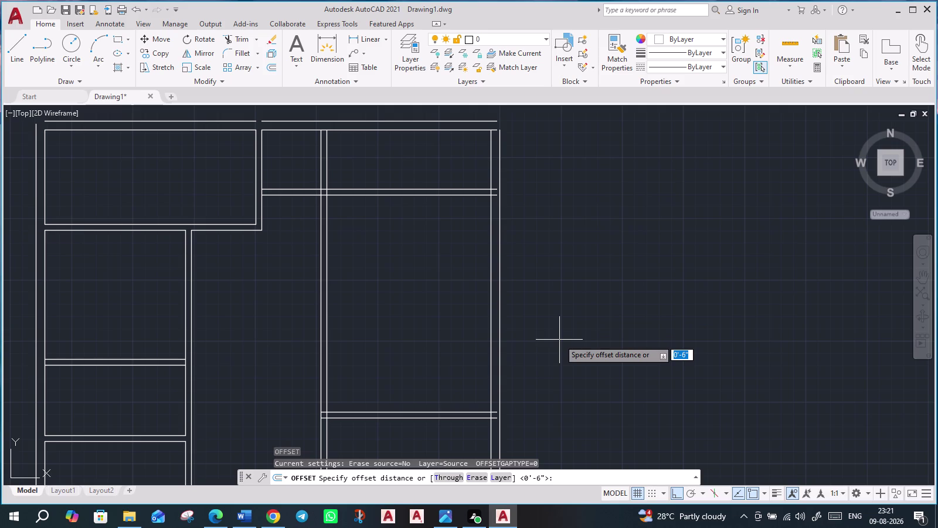
Offset the new wall's lower line 12' further down.
text(12)
key(apostrophe)
key(Return)
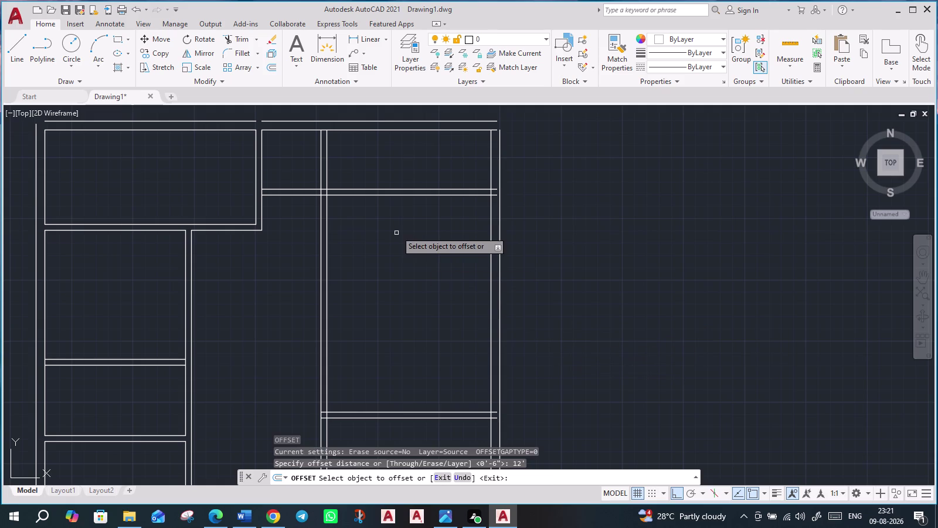
click(402, 195)
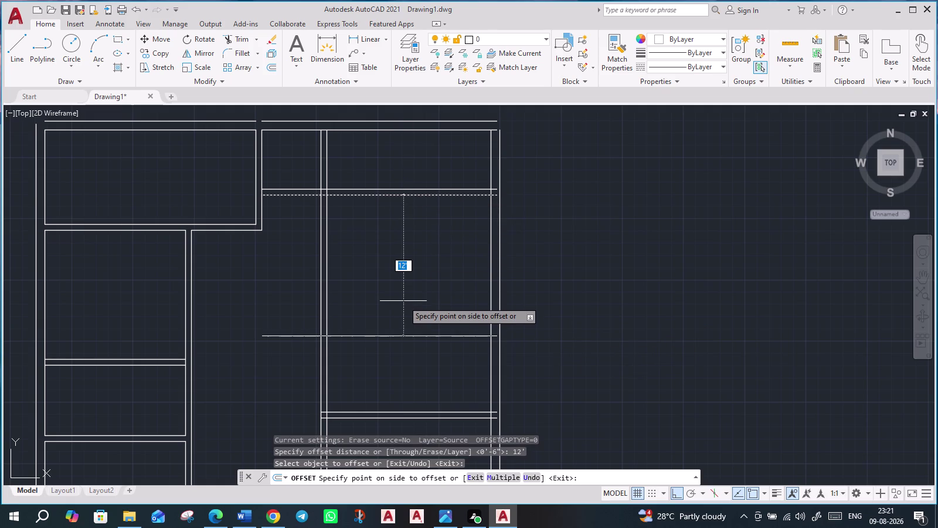
click(404, 301)
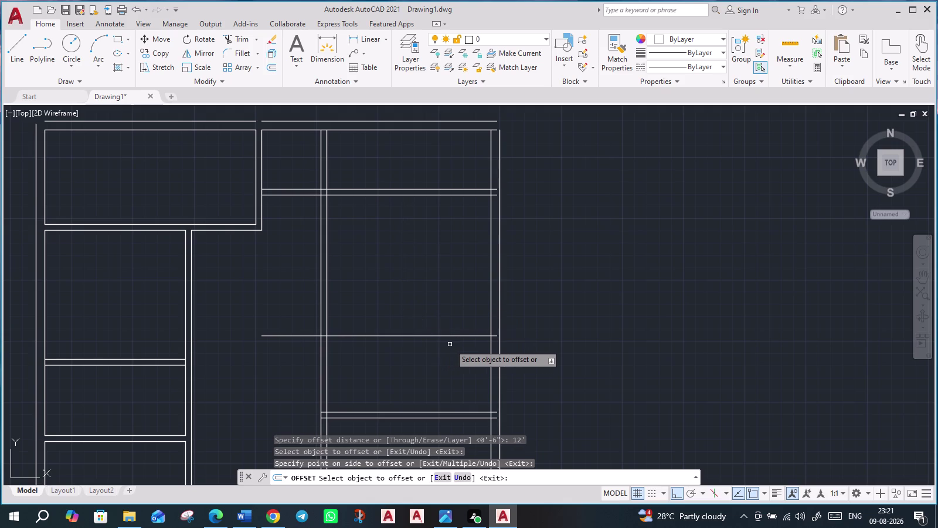
Double that 12' line with a 6" copy just below.
key(Escape)
key(o)
key(Return)
key(6)
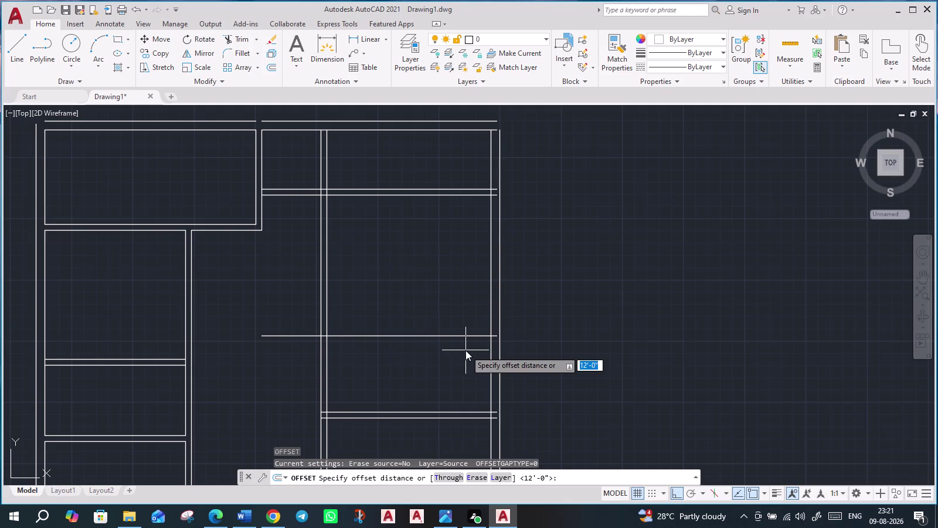
key(shift+quotedbl)
key(Return)
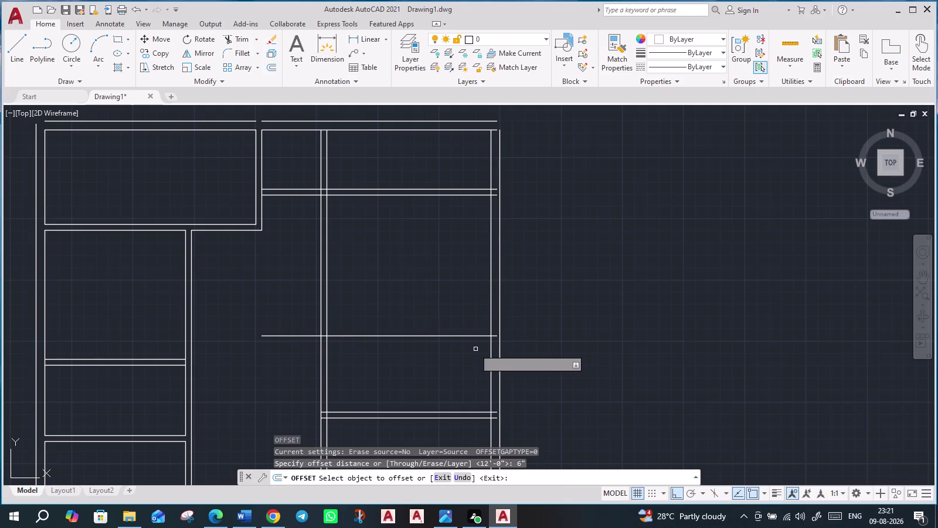
click(455, 336)
click(453, 361)
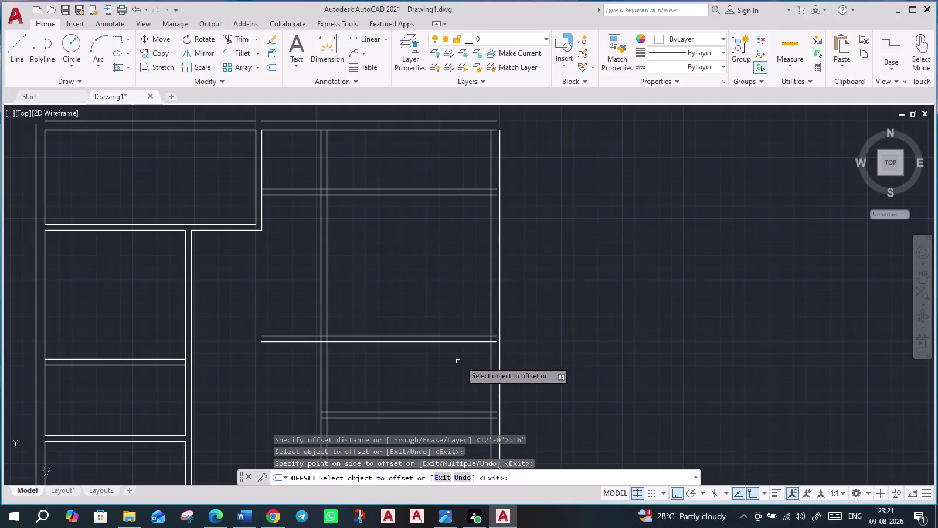
scroll(down, 3)
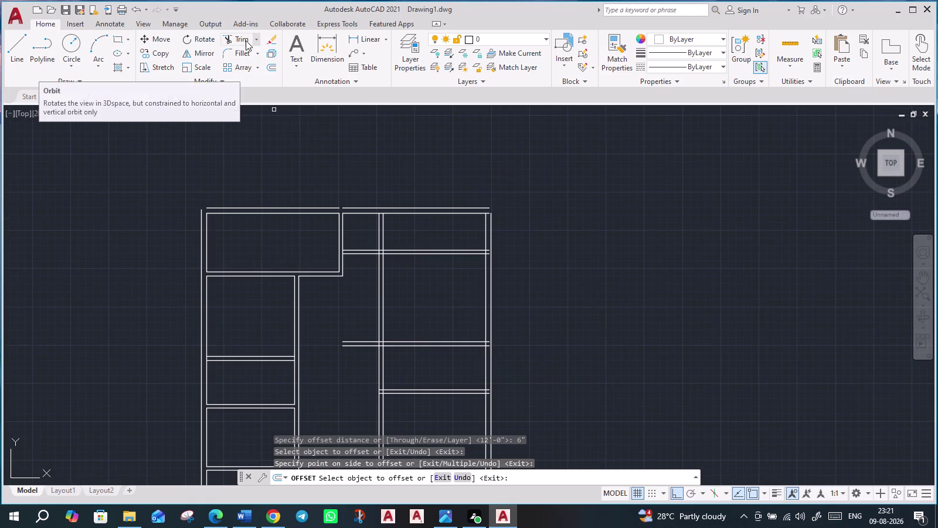
Fence-trim the unwanted wall line pieces crossing the opening.
click(245, 40)
click(351, 381)
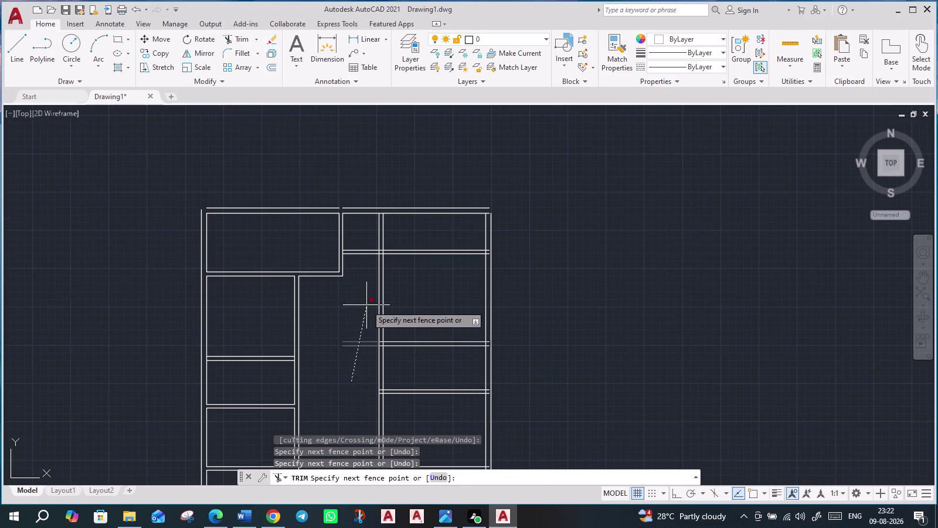
click(366, 305)
scroll(down, 3)
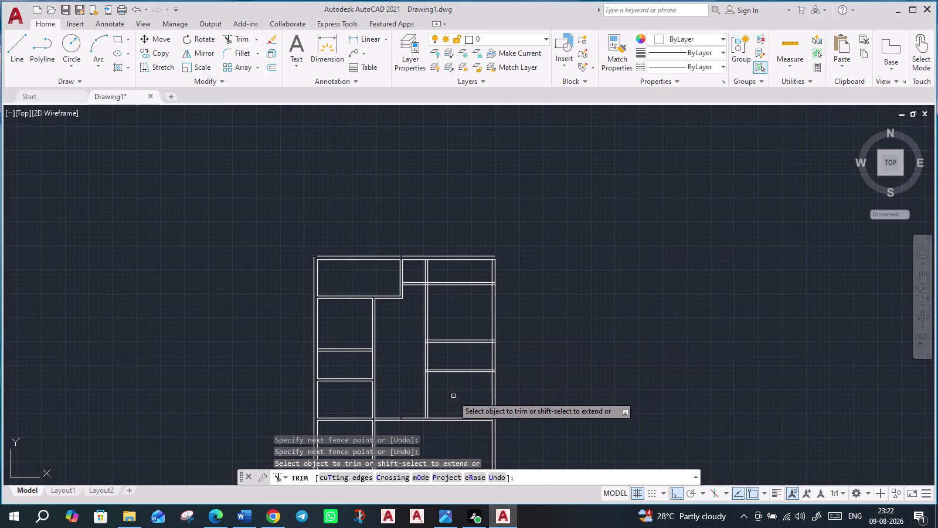
scroll(up, 3)
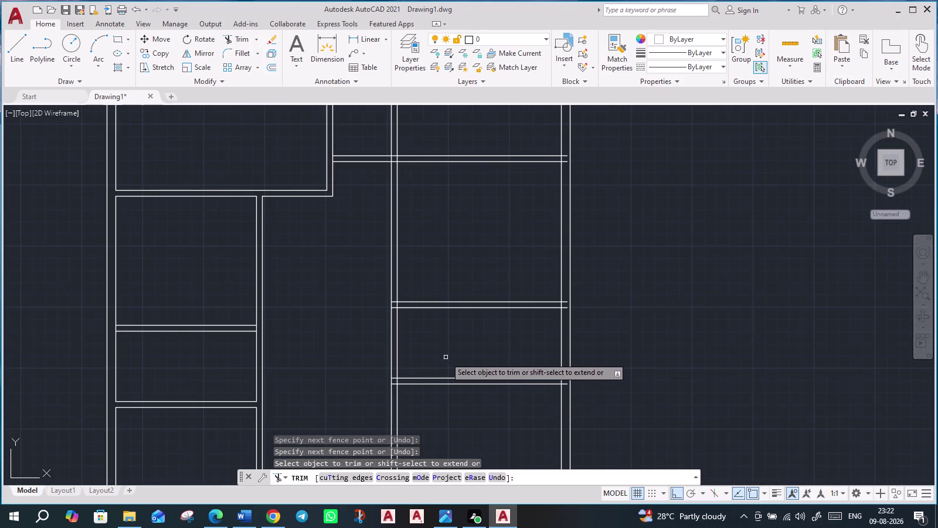
click(447, 356)
click(325, 342)
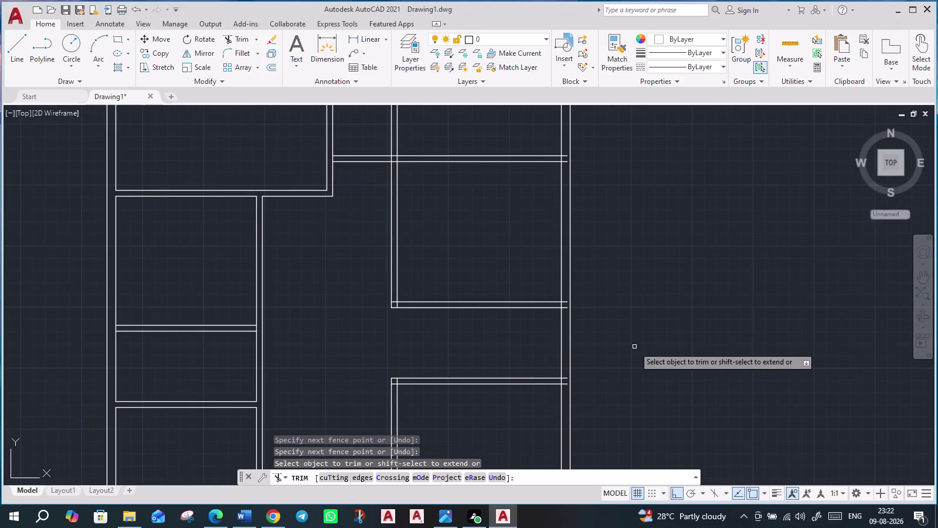
Trim off the stray line running past the plan's bottom-right corner.
scroll(down, 3)
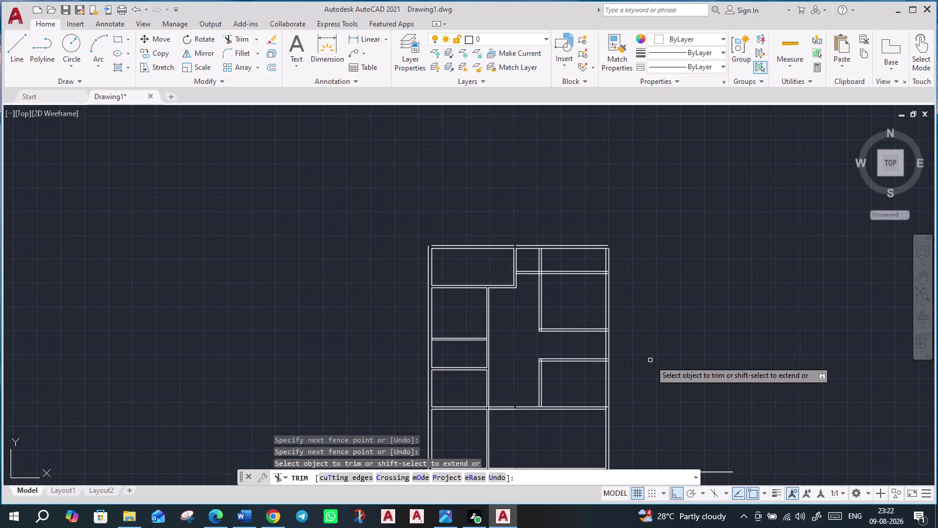
middle_drag(648, 360, 591, 344)
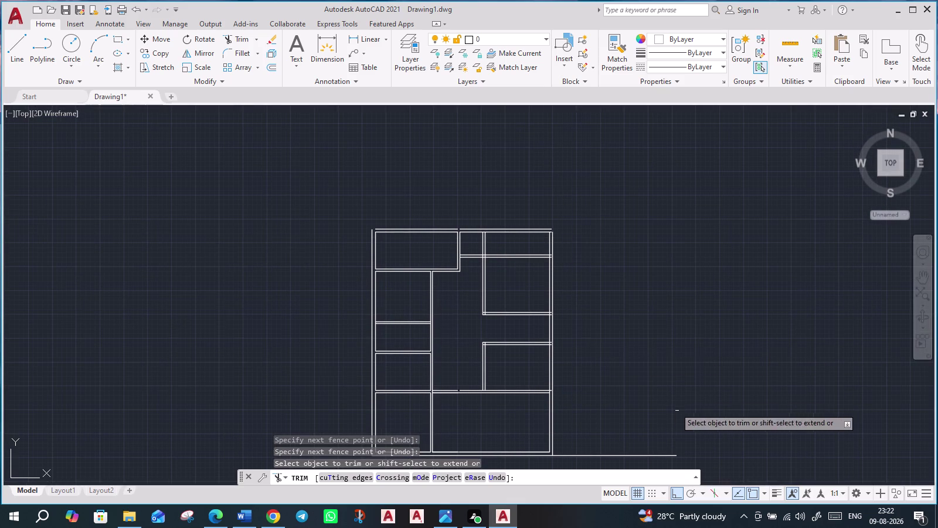
middle_drag(657, 395, 559, 338)
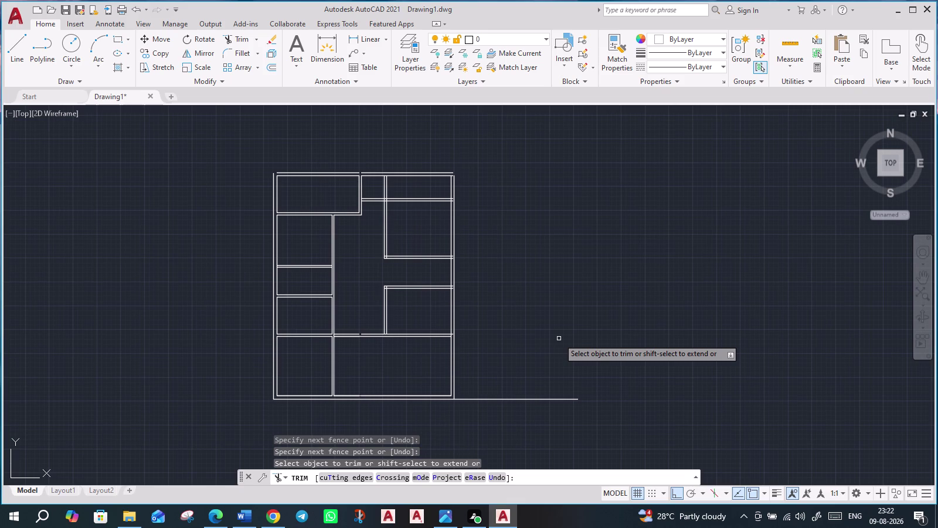
scroll(up, 3)
click(455, 380)
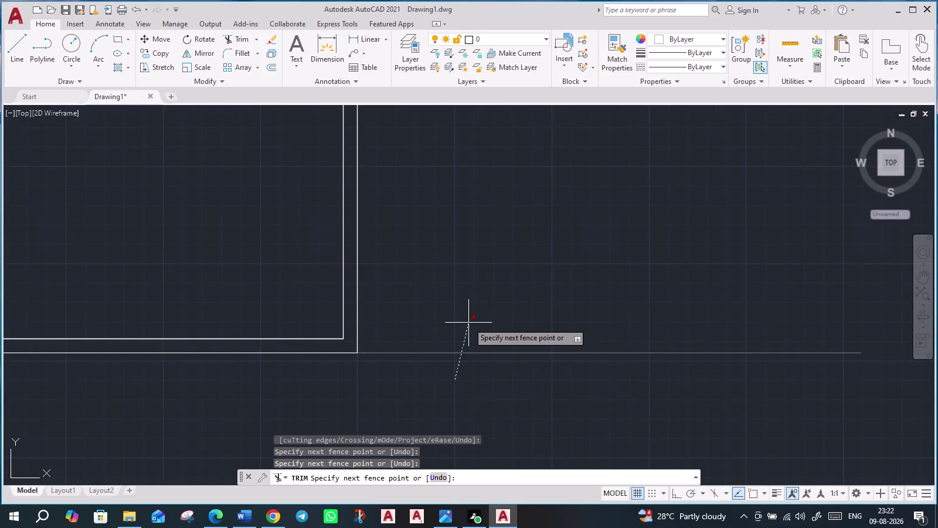
click(469, 323)
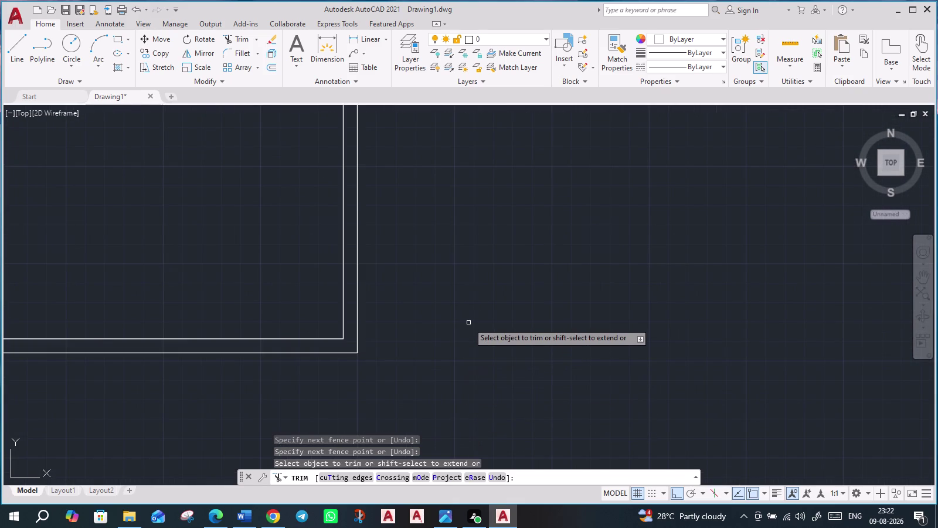
scroll(down, 3)
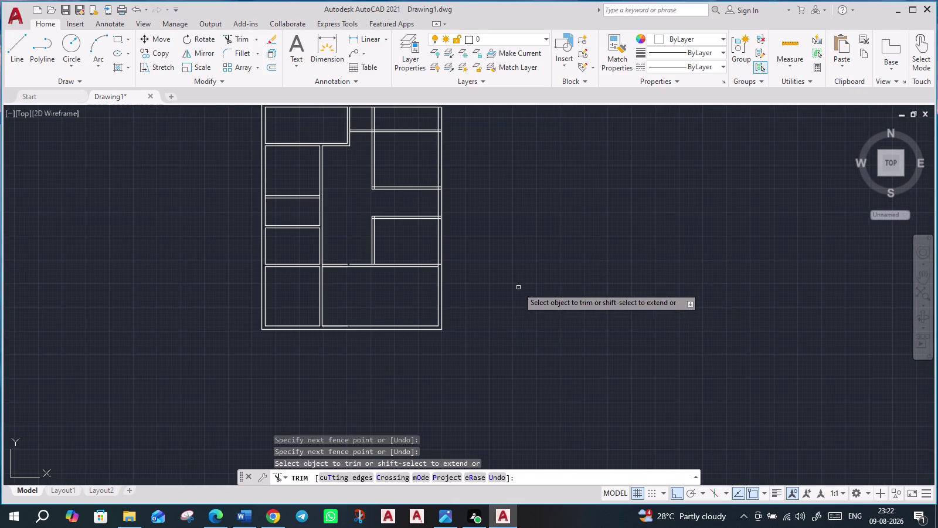
middle_drag(519, 288, 548, 407)
middle_drag(559, 390, 561, 368)
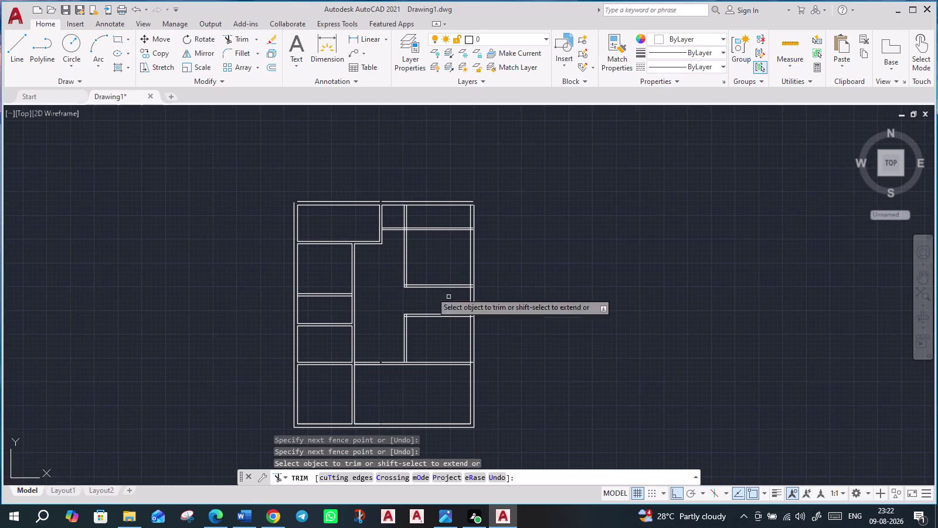
Extend the inner wall lines to close the top junction.
key(e)
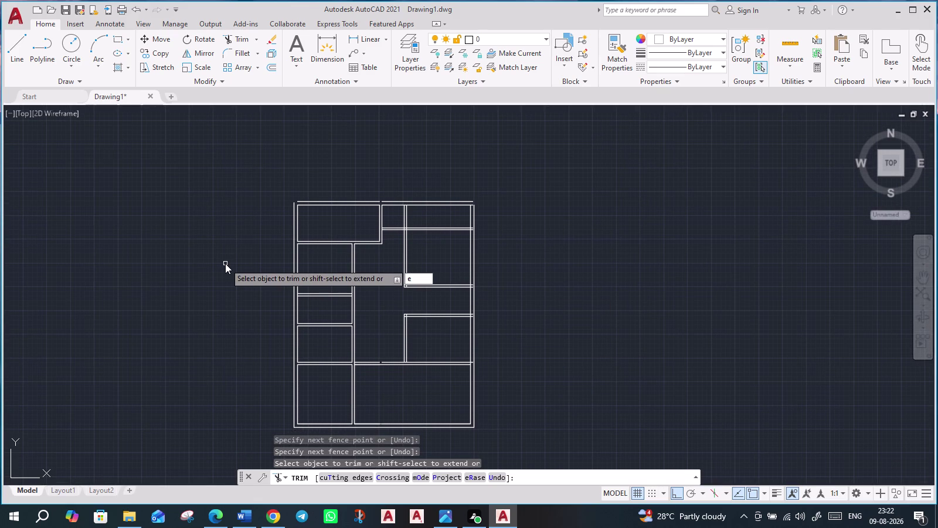
key(Escape)
key(Escape)
text(ex)
key(Return)
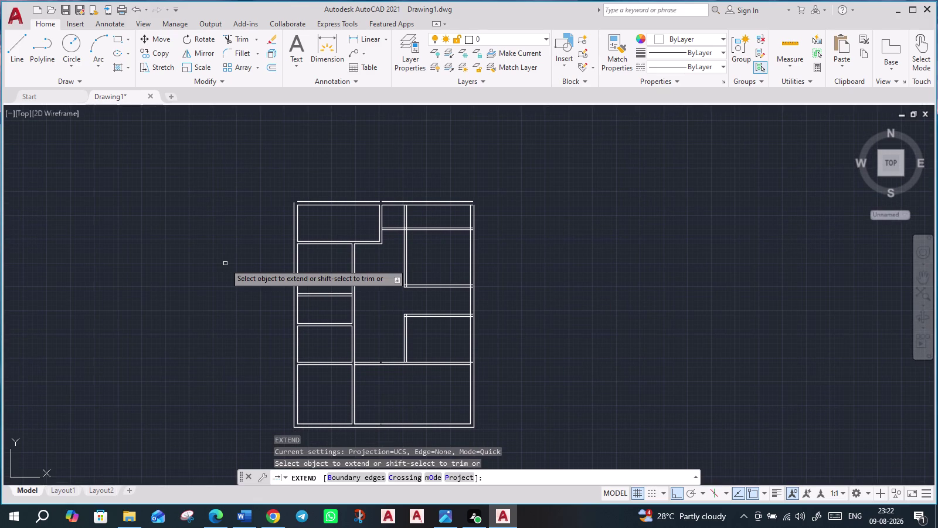
scroll(up, 3)
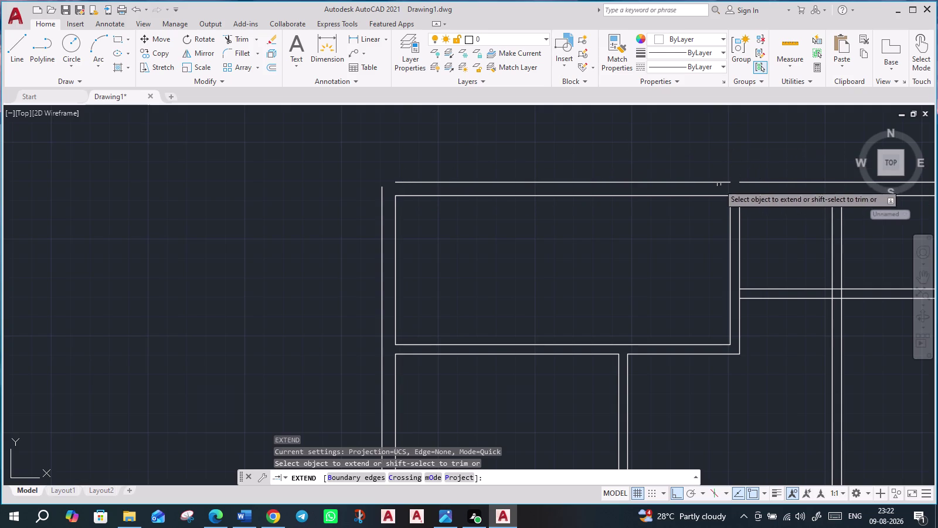
scroll(up, 3)
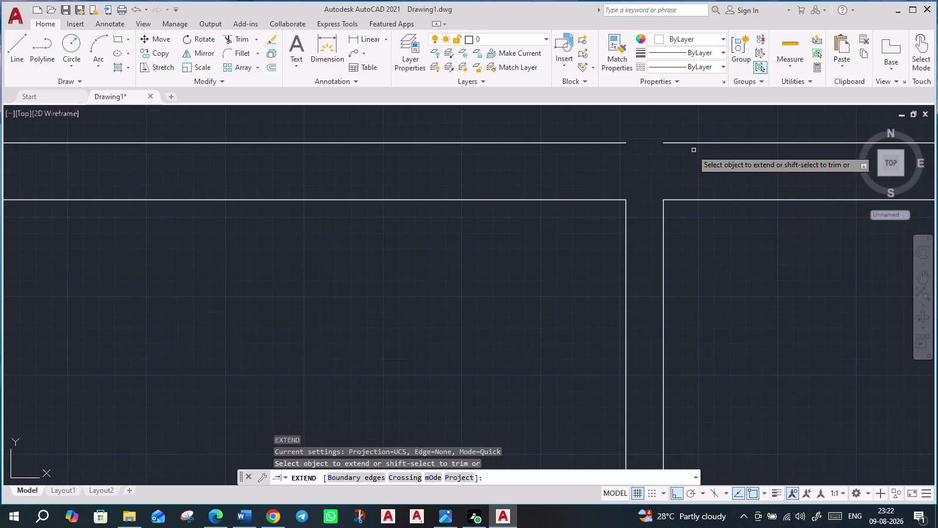
click(676, 142)
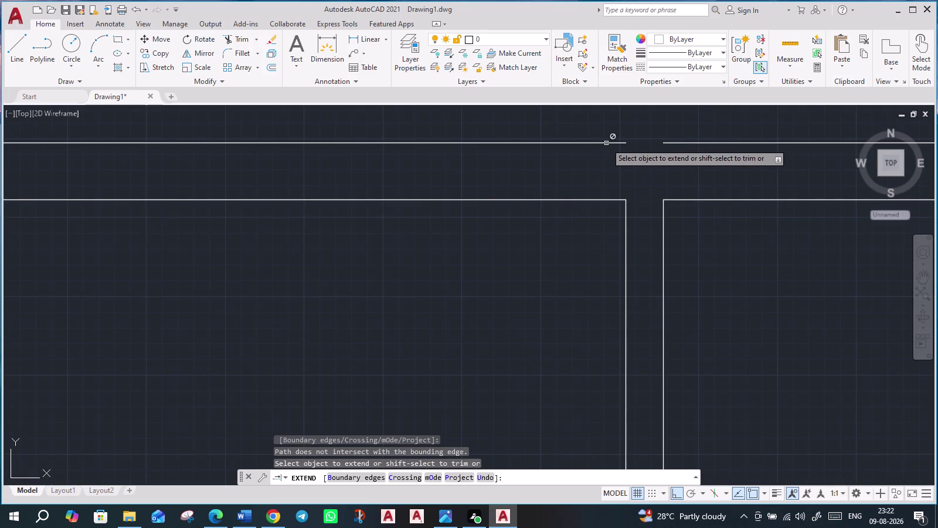
click(607, 143)
scroll(down, 3)
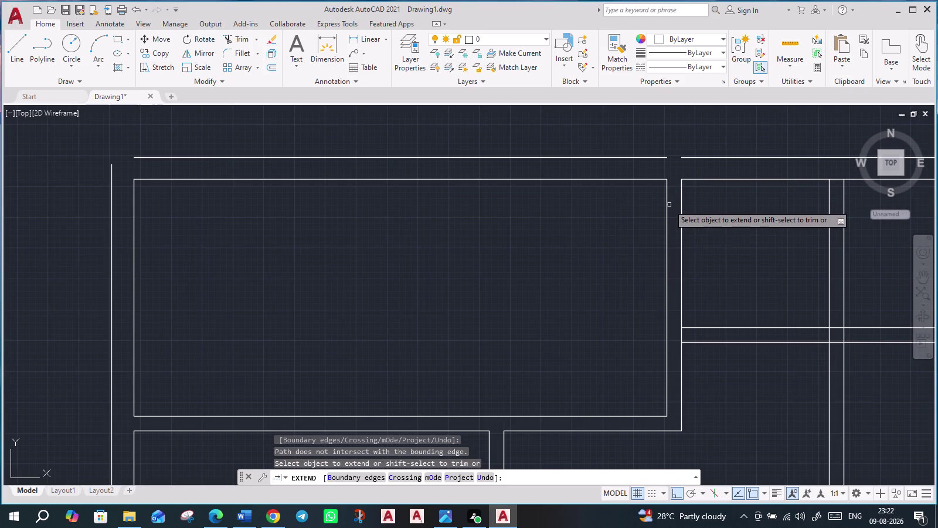
click(668, 205)
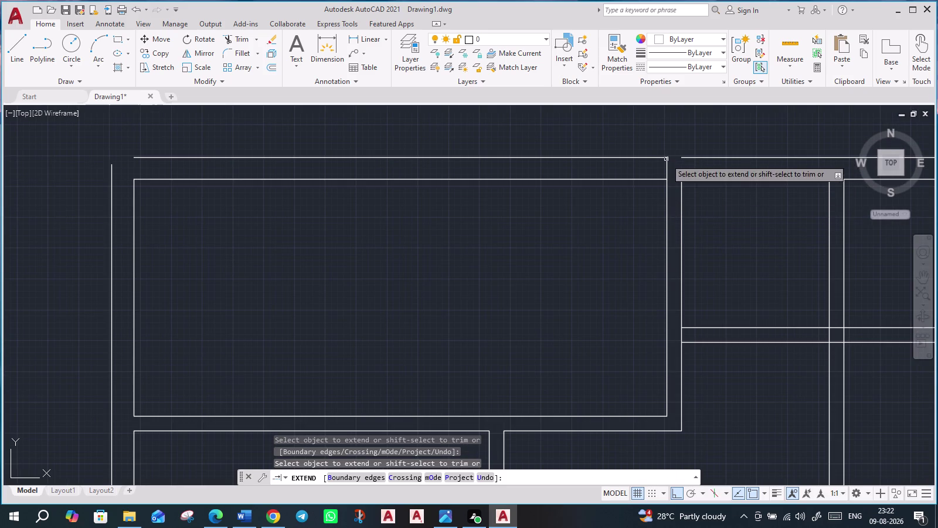
click(686, 158)
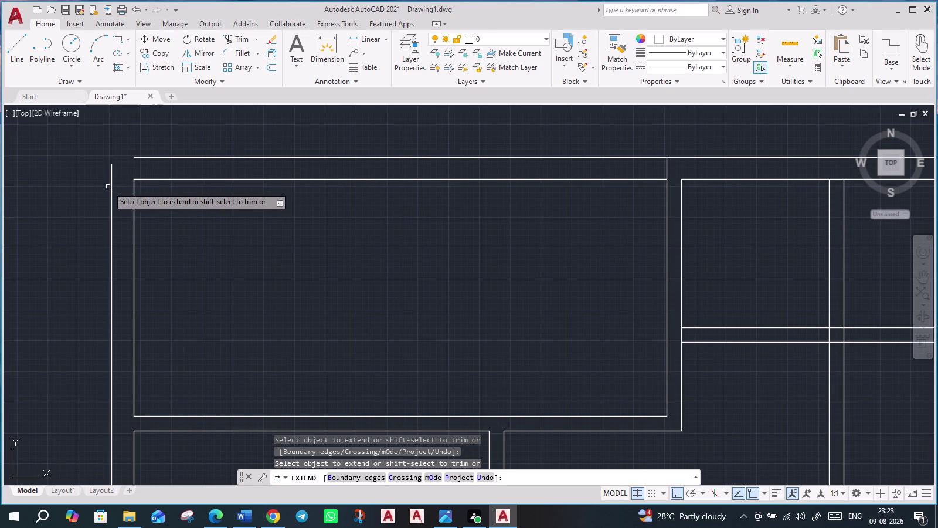
Try extending the top-left wall lines to the corner, then cancel Extend.
click(160, 180)
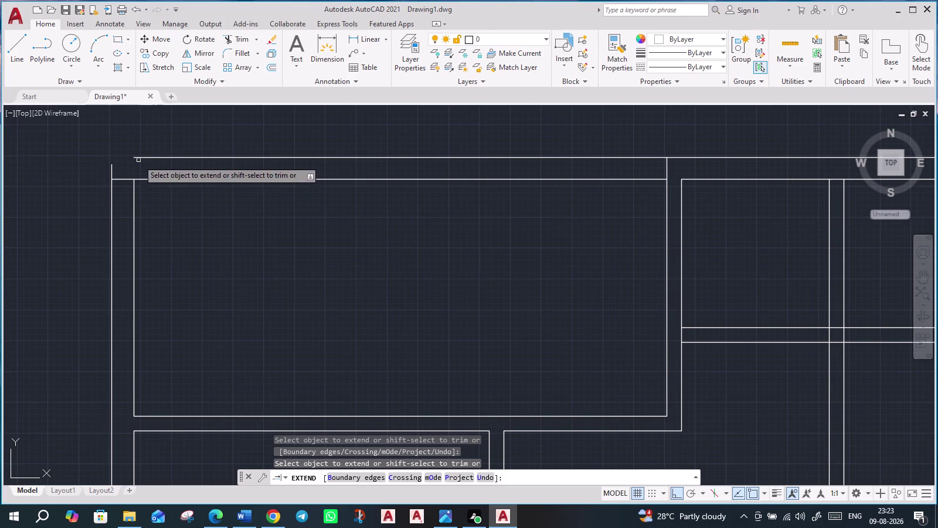
click(135, 202)
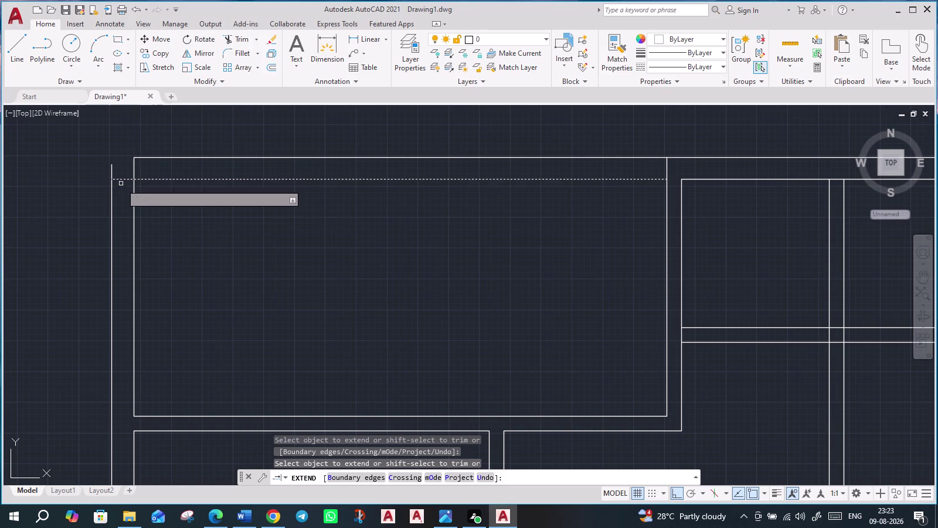
scroll(down, 3)
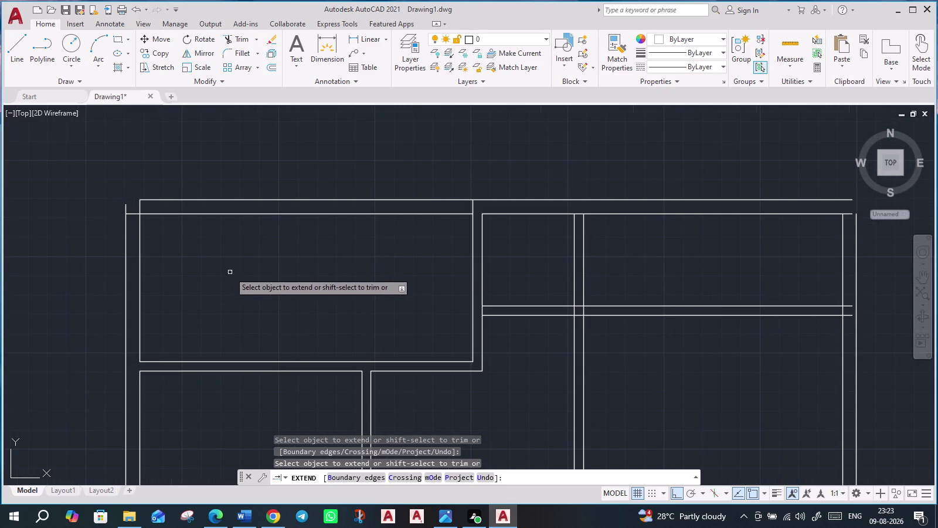
scroll(up, 3)
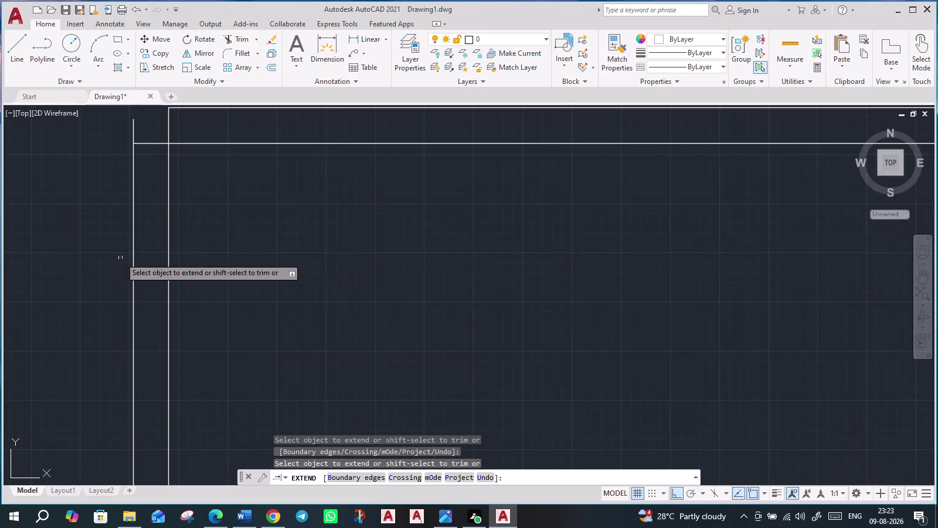
middle_drag(247, 202, 227, 350)
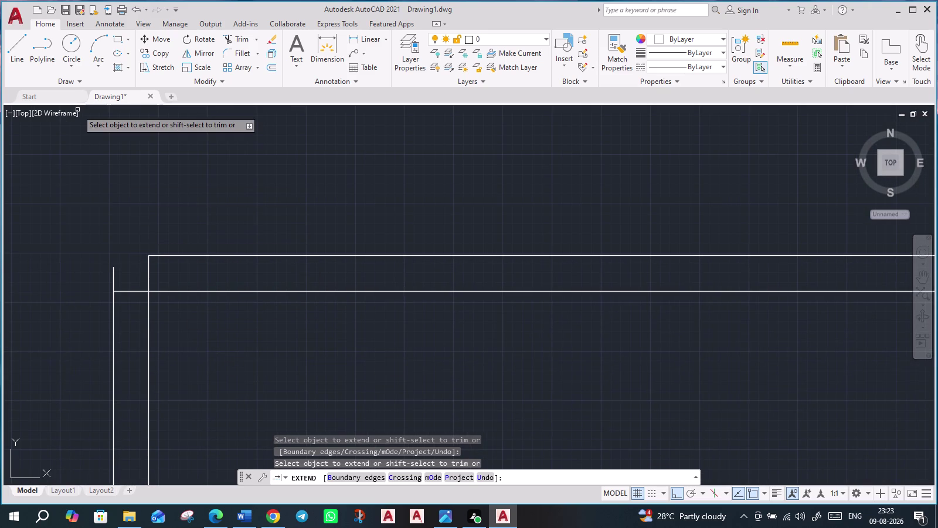
click(113, 276)
click(160, 255)
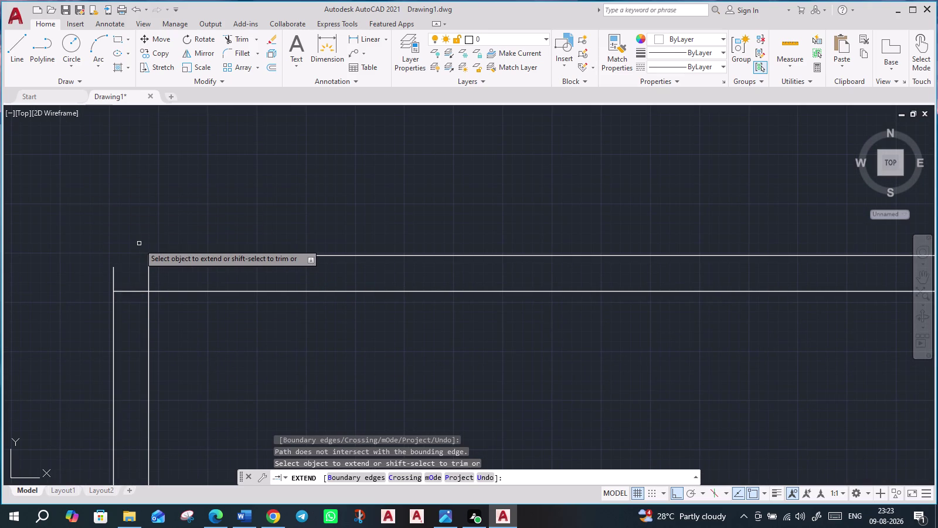
key(Escape)
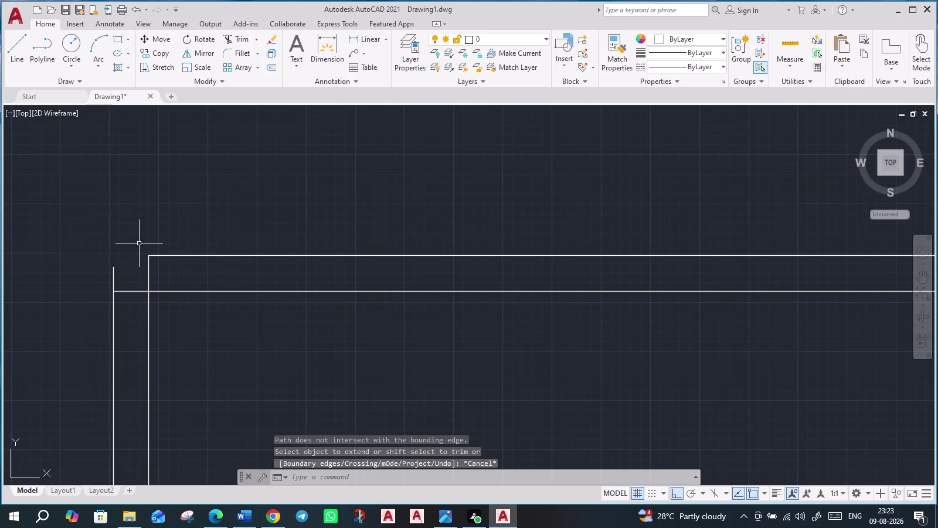
key(f)
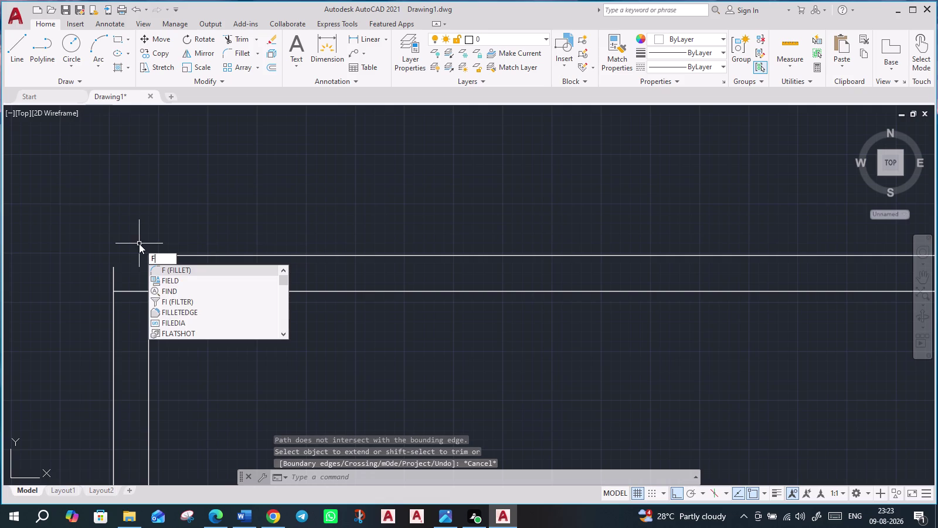
Fillet the first pair of wall lines with radius 0 into a sharp corner.
key(Return)
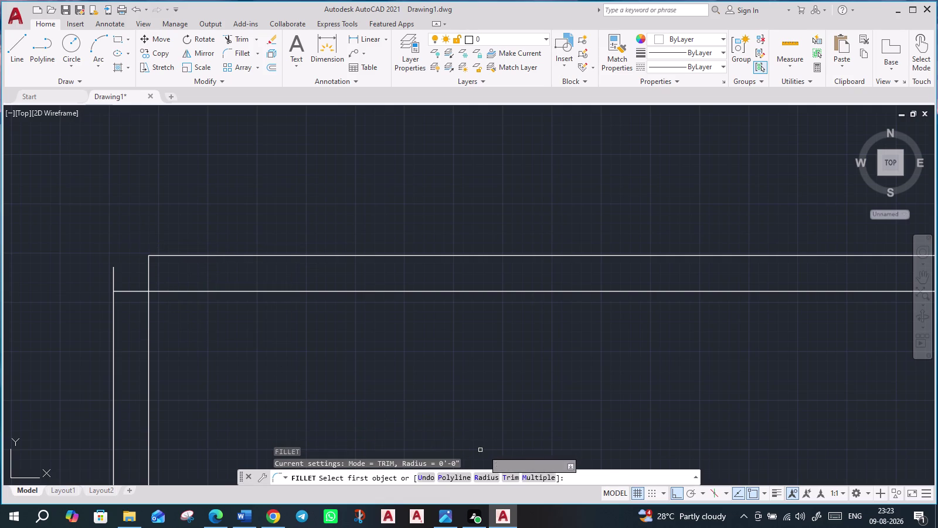
click(484, 478)
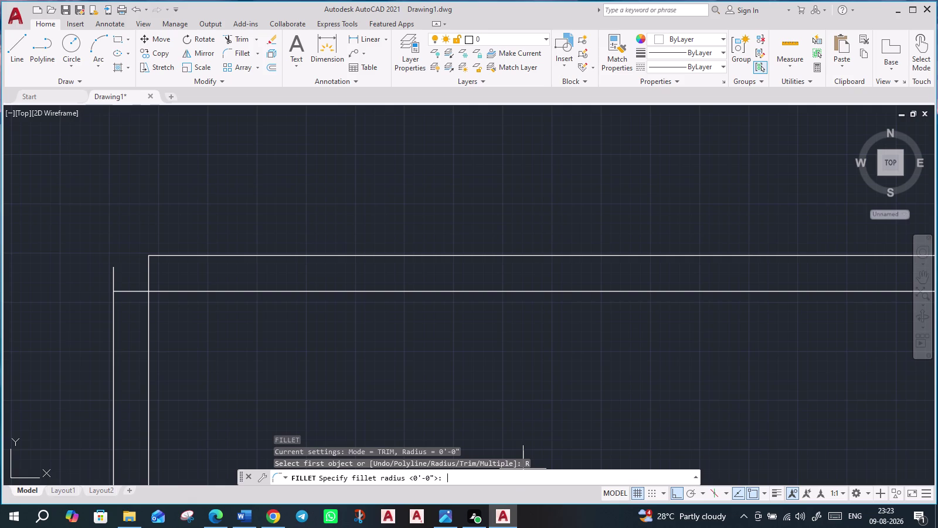
key(Return)
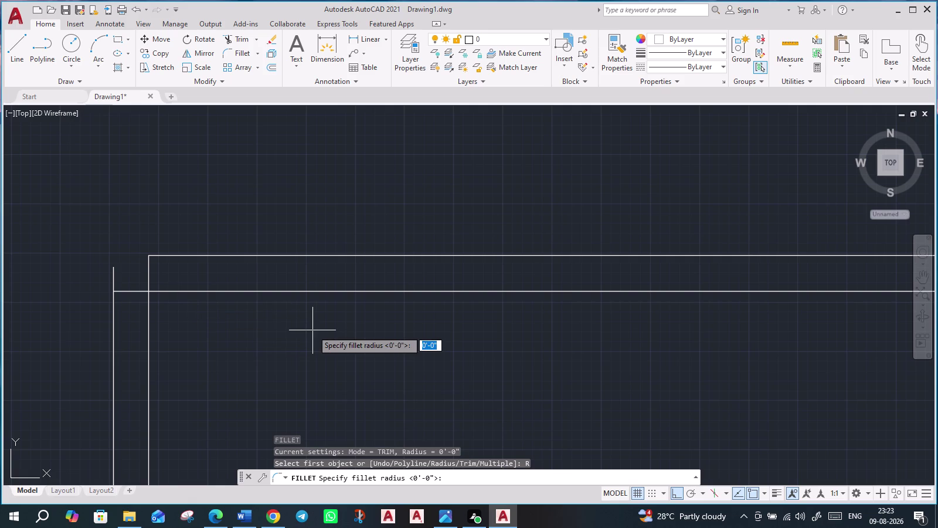
click(112, 279)
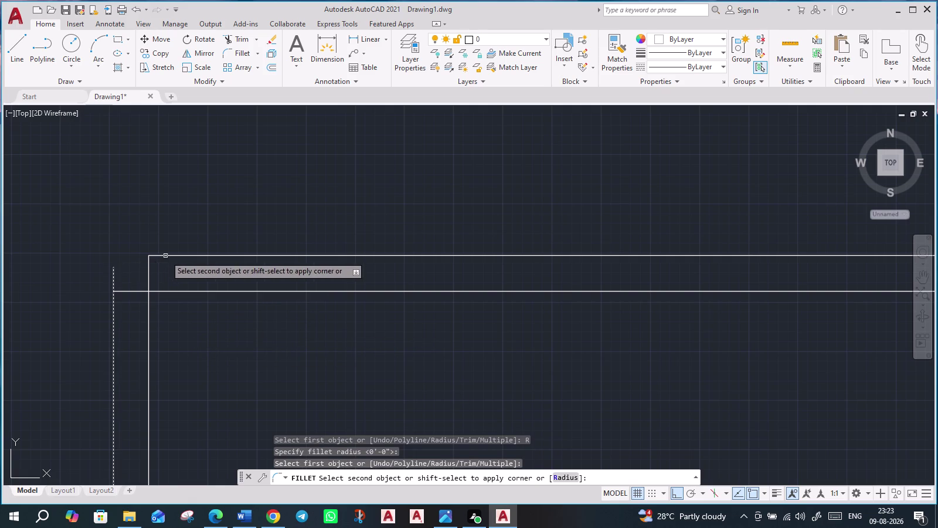
click(166, 255)
scroll(down, 3)
middle_drag(574, 343, 306, 313)
scroll(up, 3)
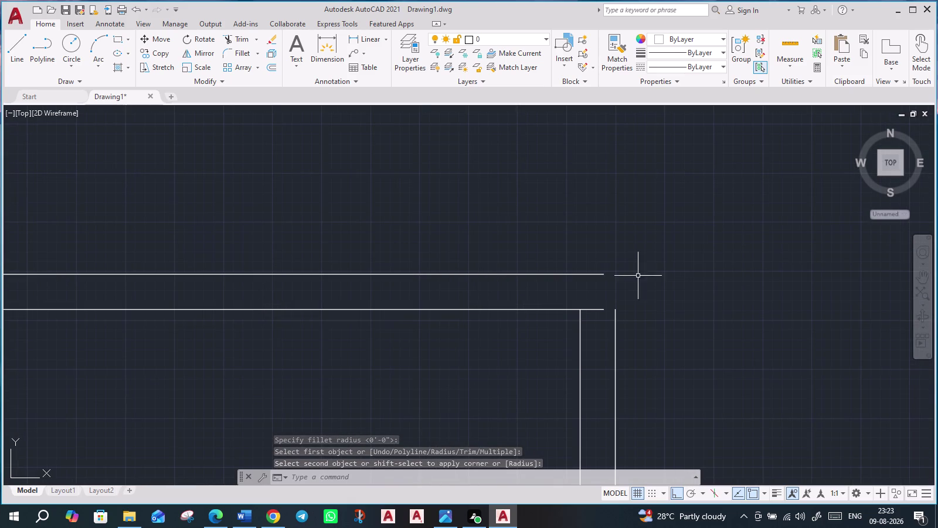
Fillet the outer vertical and top wall lines at top-right, then centre the whole plan.
key(Return)
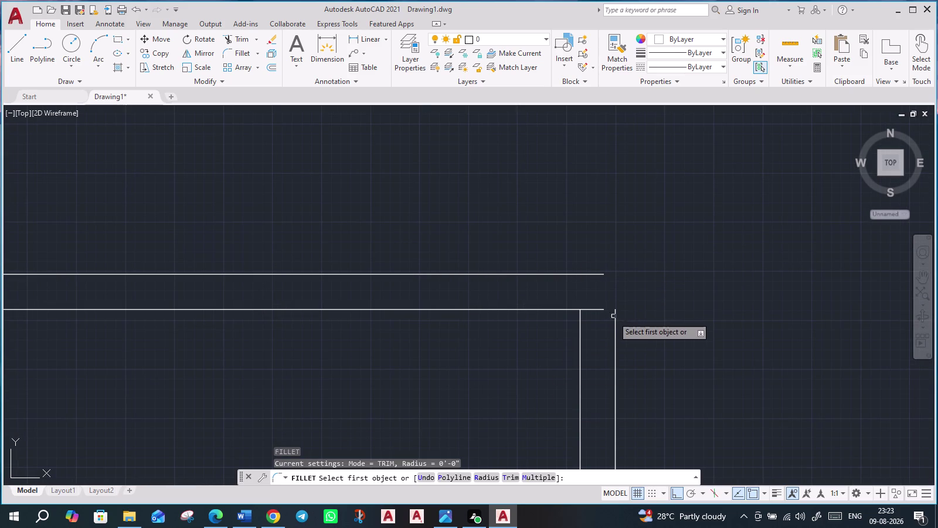
click(618, 320)
click(593, 275)
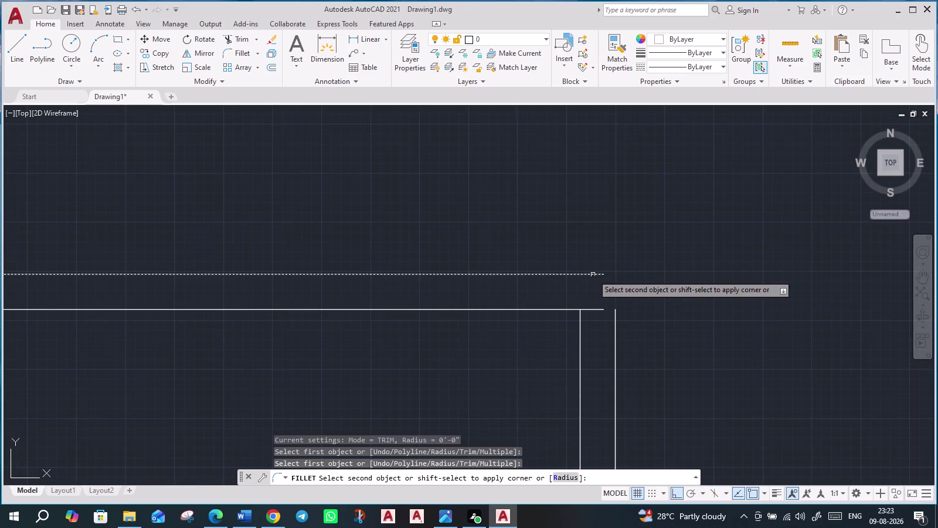
click(616, 324)
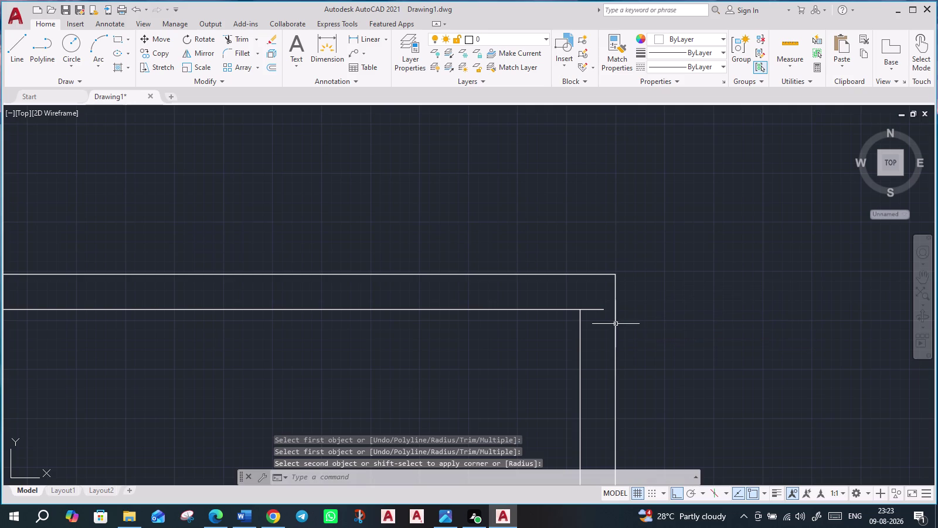
scroll(down, 3)
middle_drag(711, 410, 616, 231)
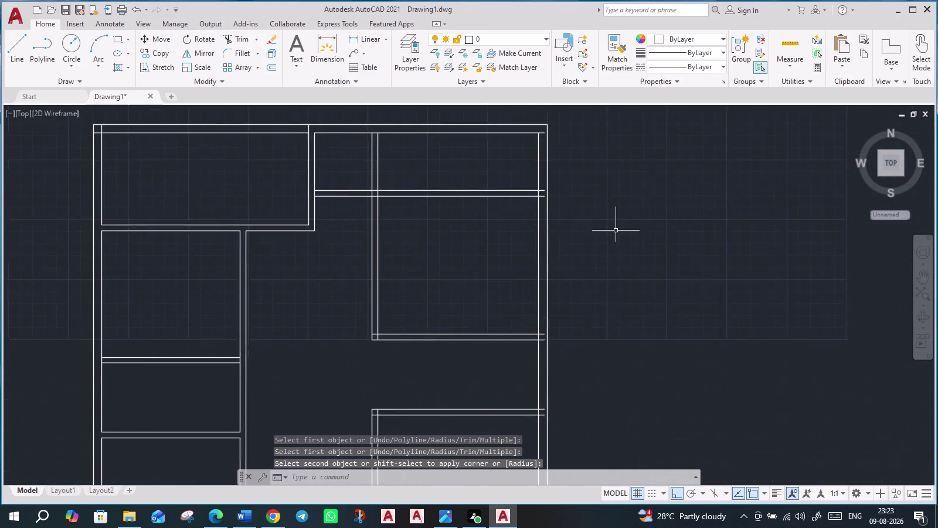
scroll(down, 3)
scroll(up, 3)
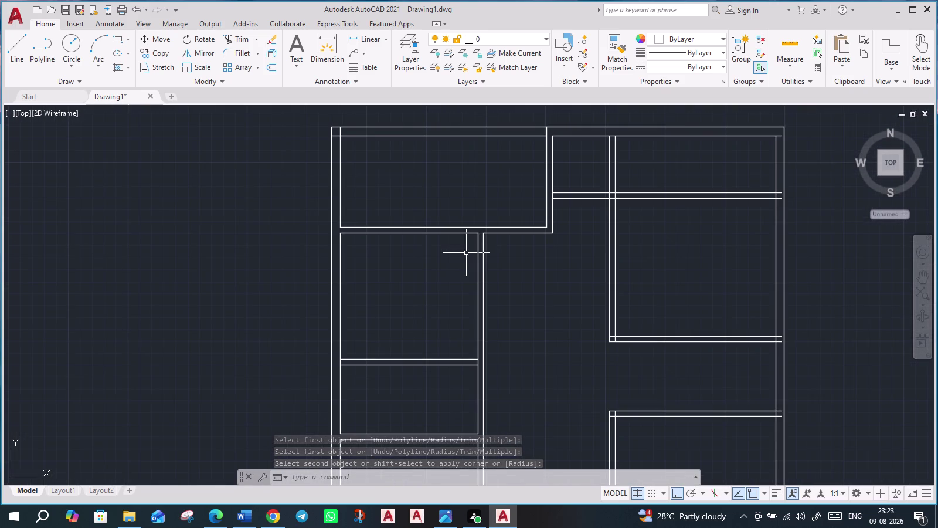
middle_drag(568, 282, 560, 343)
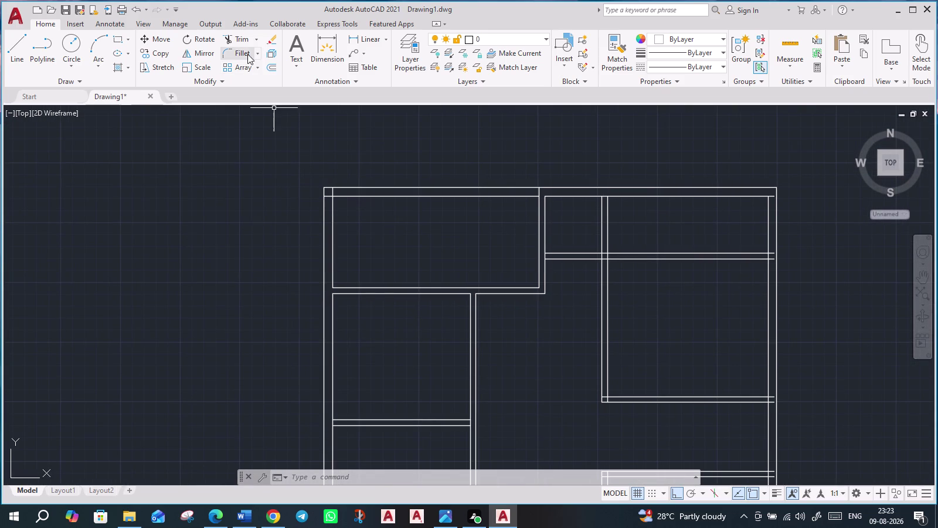
Trim two overlapping wall line segments at the first junction.
click(242, 40)
scroll(up, 3)
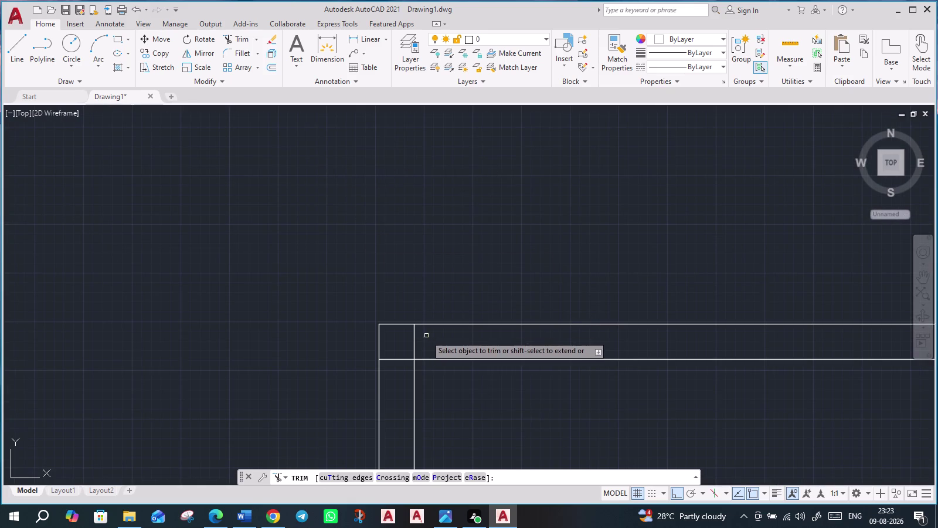
click(426, 336)
click(398, 365)
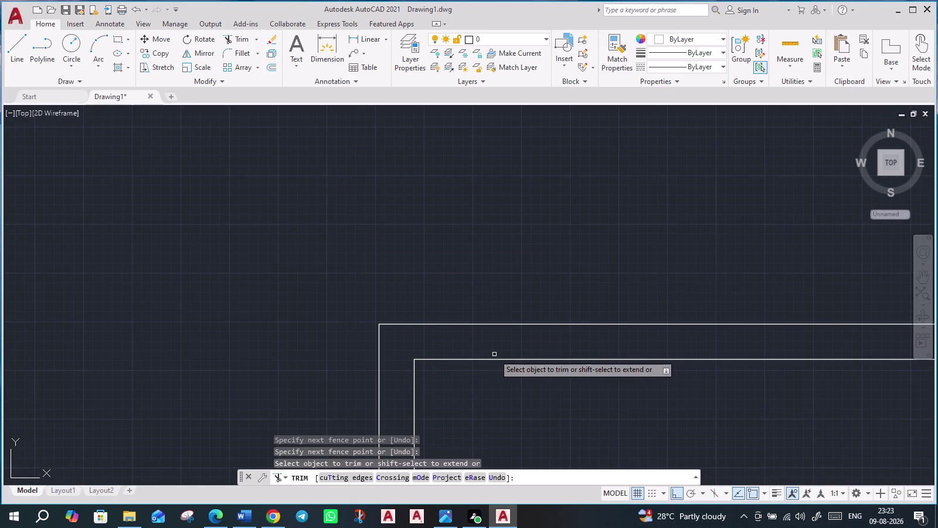
scroll(down, 3)
Trim both extra lines at the T-junction and fence off a stray line end.
middle_drag(670, 391, 323, 350)
scroll(up, 3)
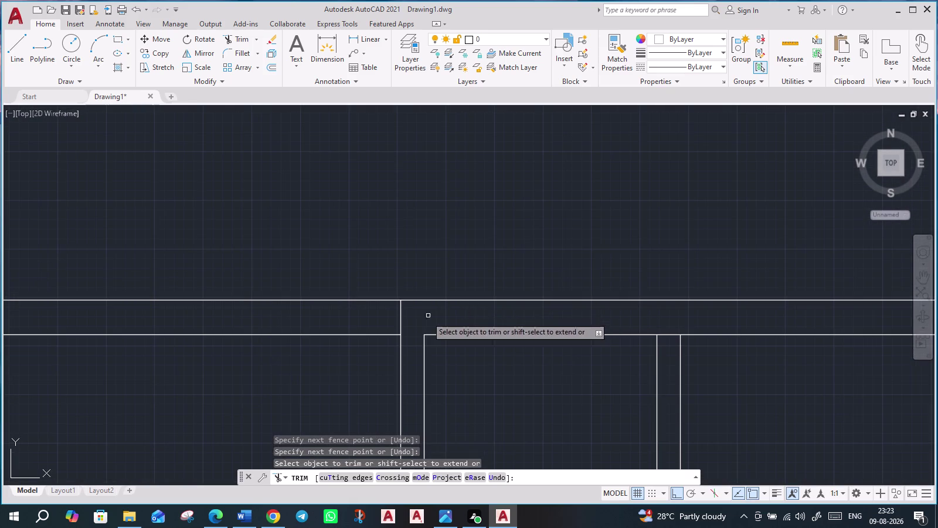
click(422, 320)
click(356, 320)
scroll(down, 3)
scroll(up, 3)
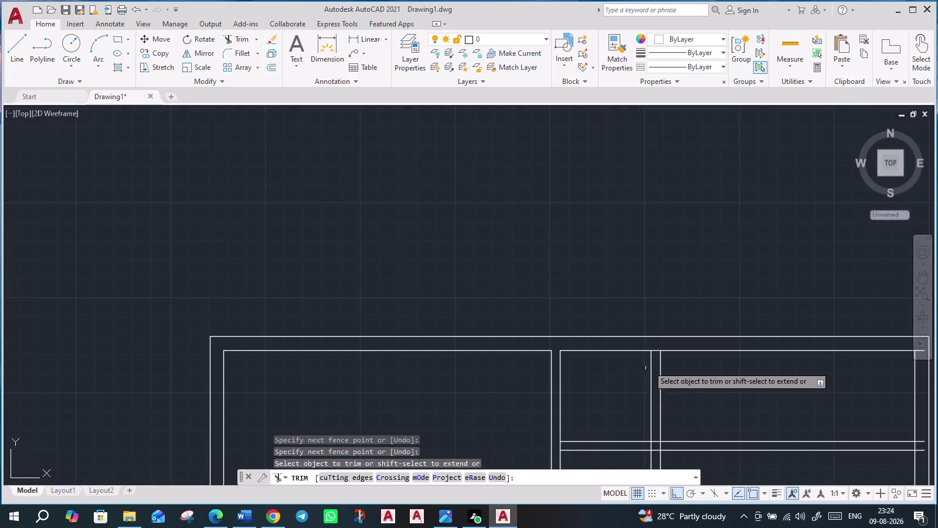
click(656, 360)
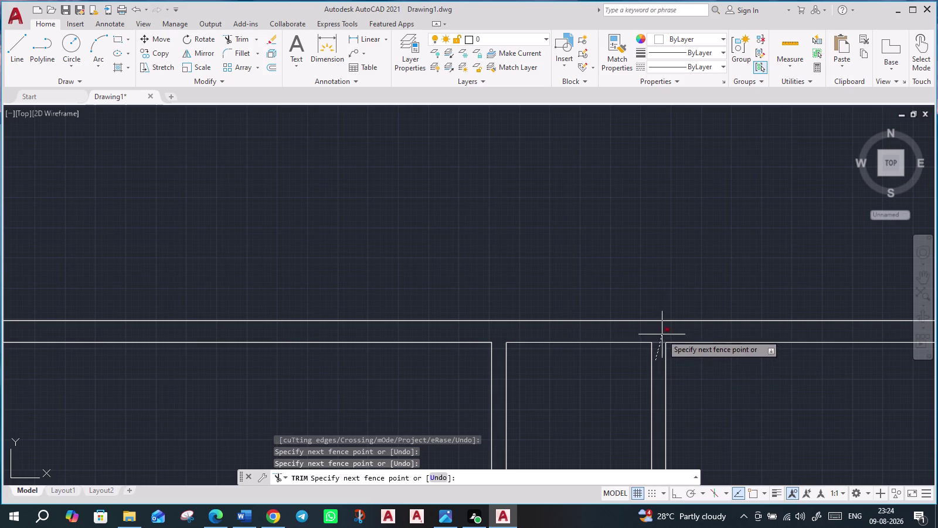
click(662, 334)
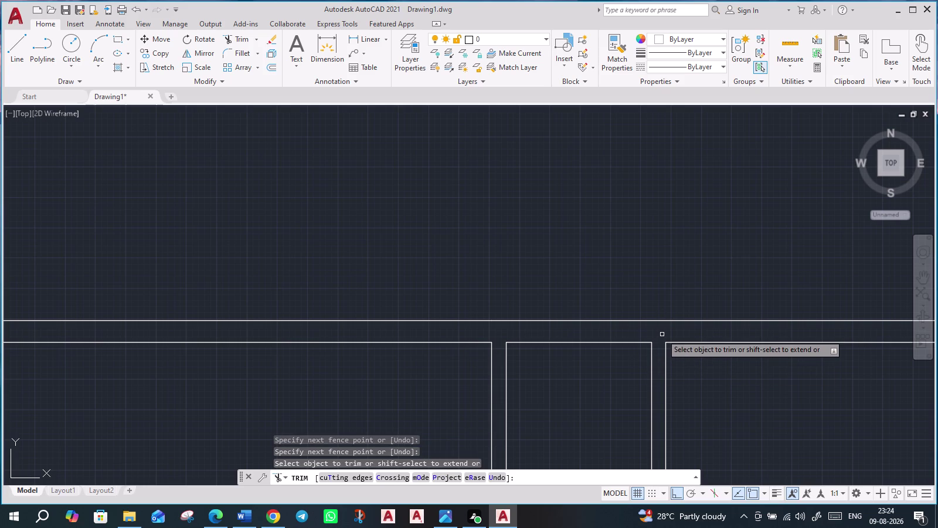
Fence-trim the extra vertical line end and the next line end at the right-hand junction.
scroll(down, 3)
middle_drag(714, 379, 713, 379)
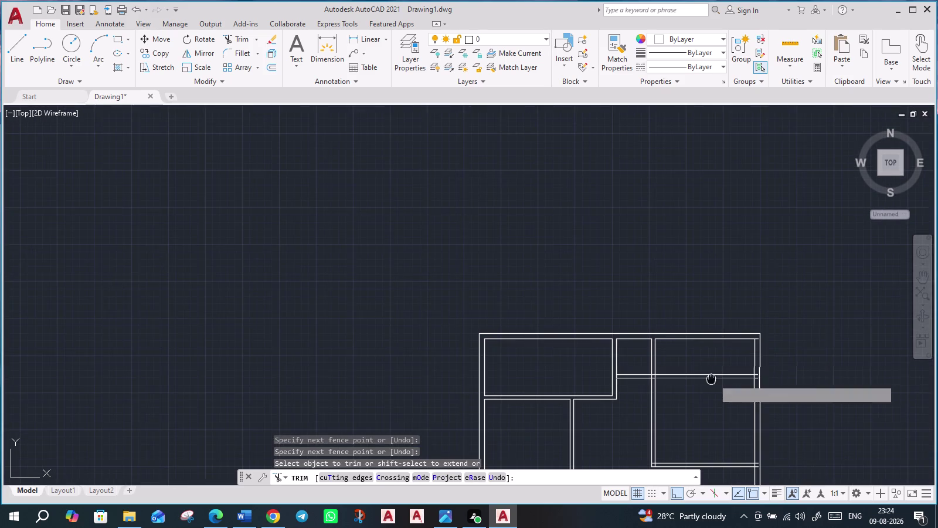
middle_drag(713, 379, 562, 337)
scroll(up, 3)
middle_drag(509, 371, 493, 323)
click(468, 397)
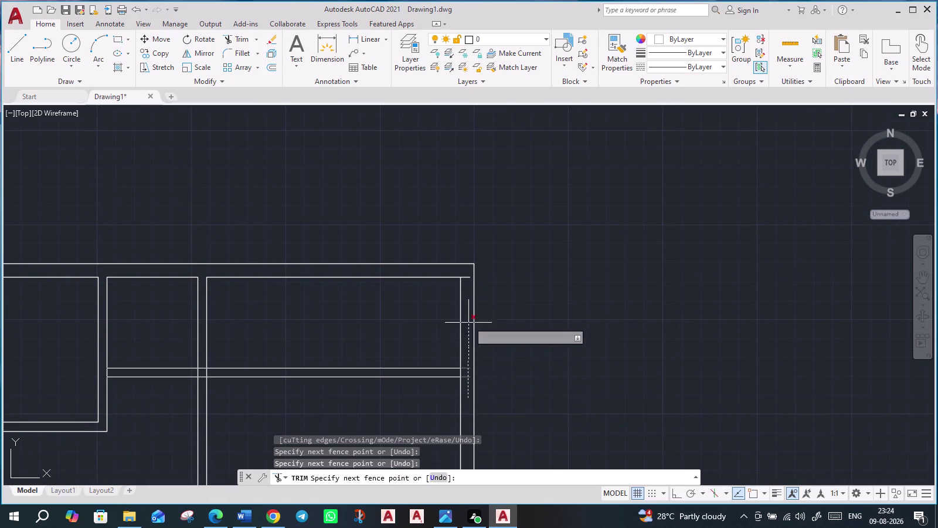
click(466, 271)
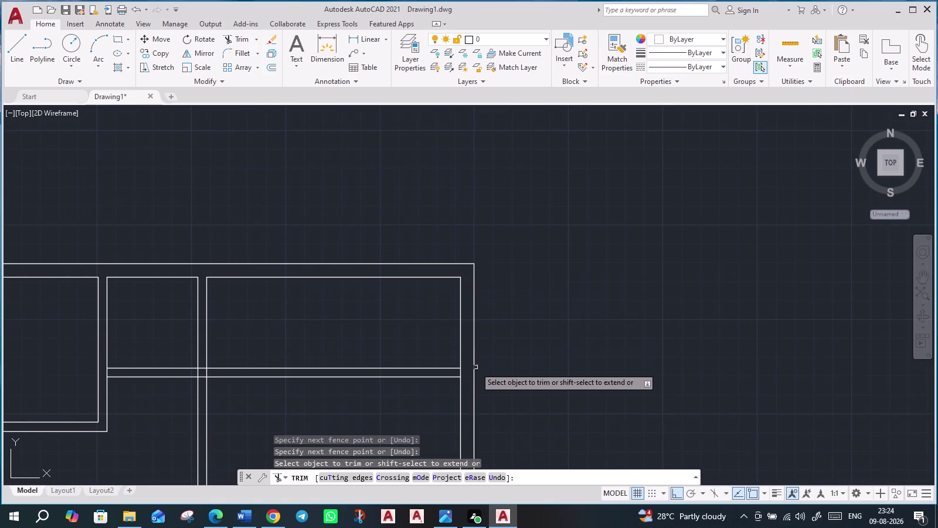
scroll(up, 3)
click(458, 377)
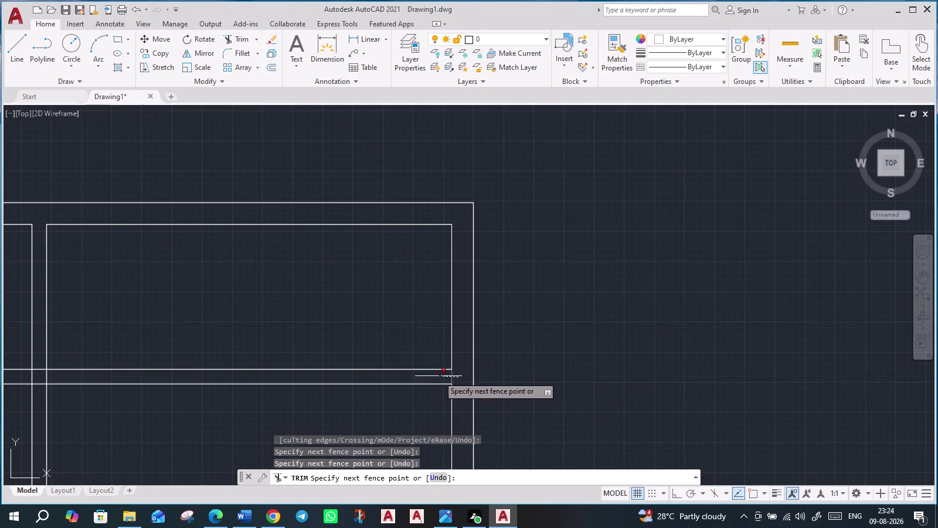
click(440, 375)
Trim all crossing line segments at the next wall junction.
middle_drag(537, 395, 805, 296)
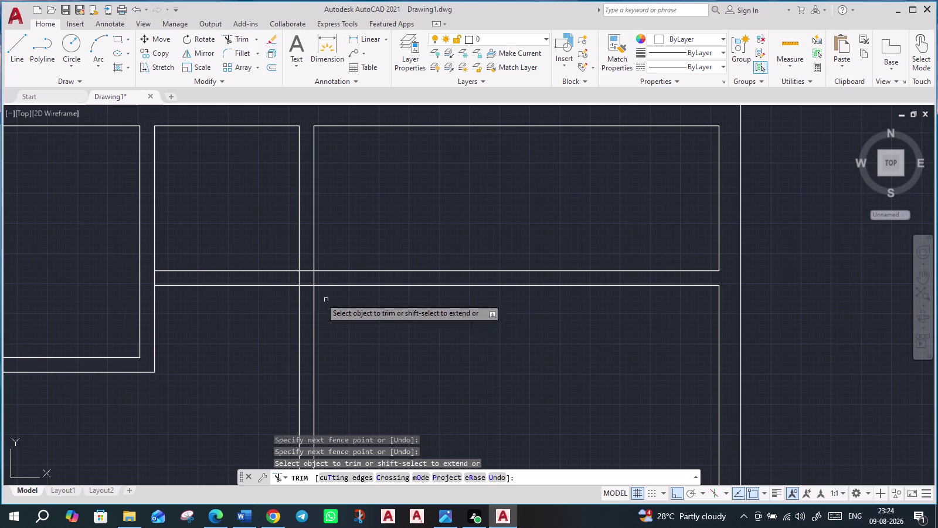
scroll(up, 3)
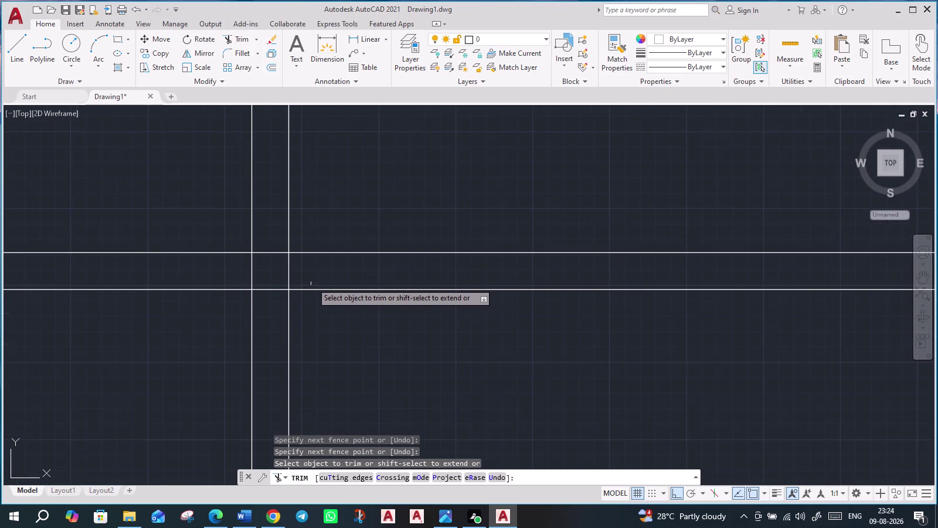
click(312, 281)
click(227, 269)
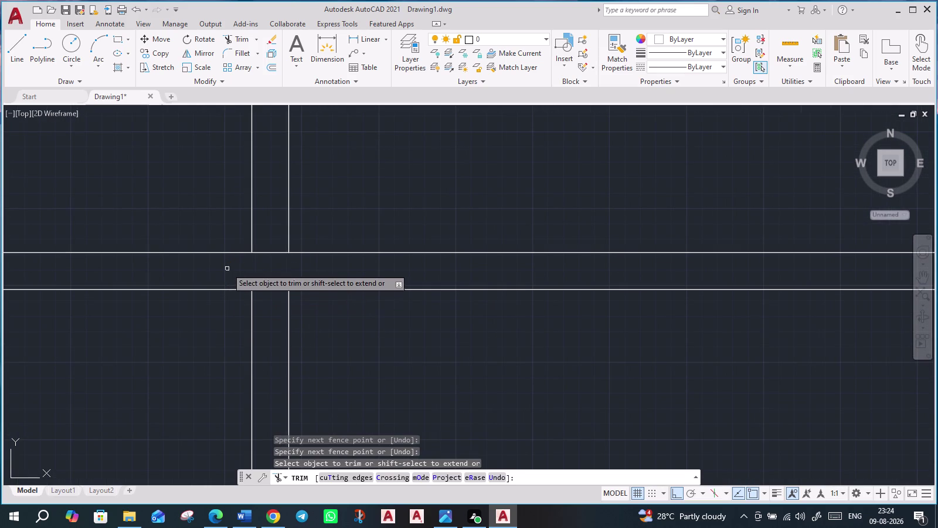
drag(268, 213, 266, 236)
drag(268, 316, 268, 308)
click(268, 222)
Trim the wall lines crossing the junction beside the opening.
scroll(down, 3)
middle_drag(184, 321, 185, 322)
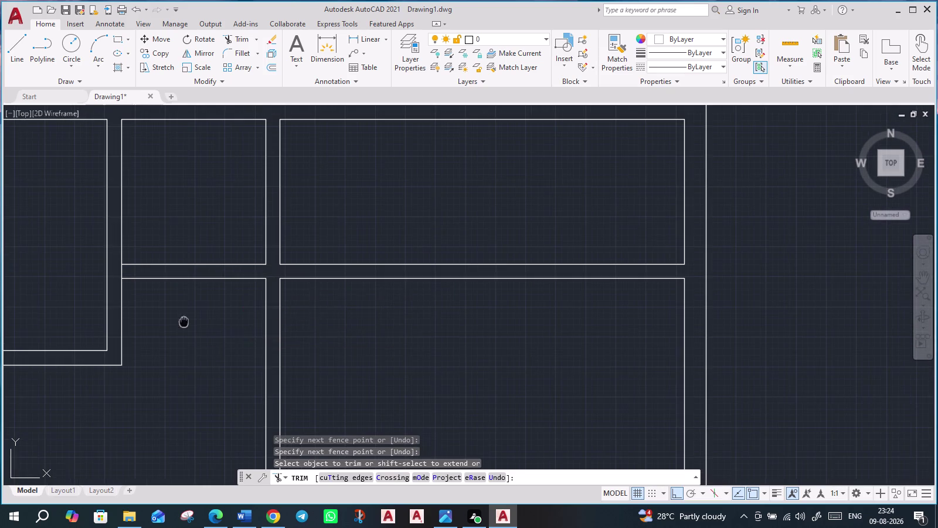
middle_drag(185, 322, 363, 323)
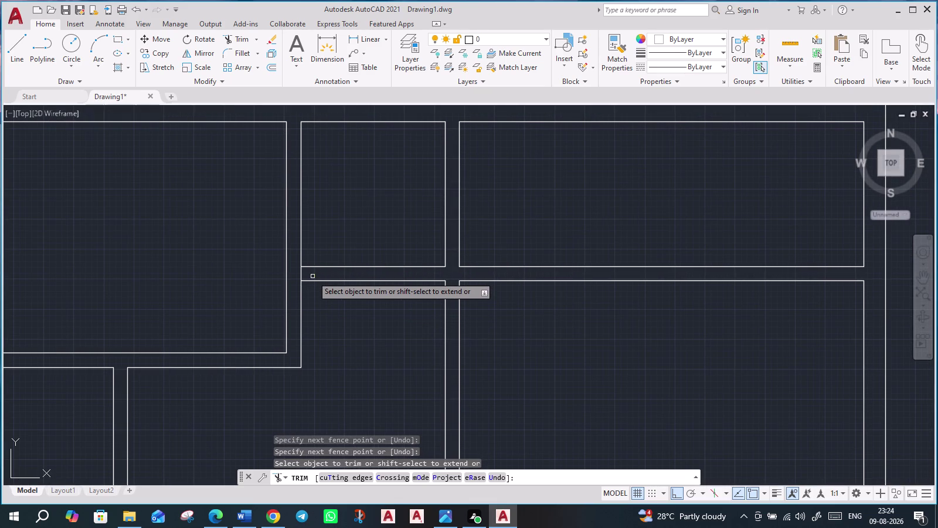
click(315, 275)
click(288, 273)
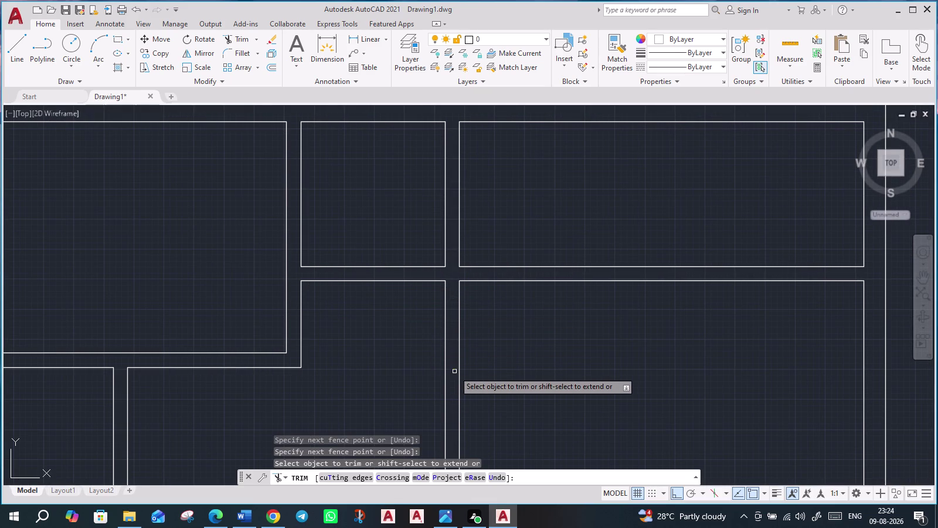
scroll(down, 3)
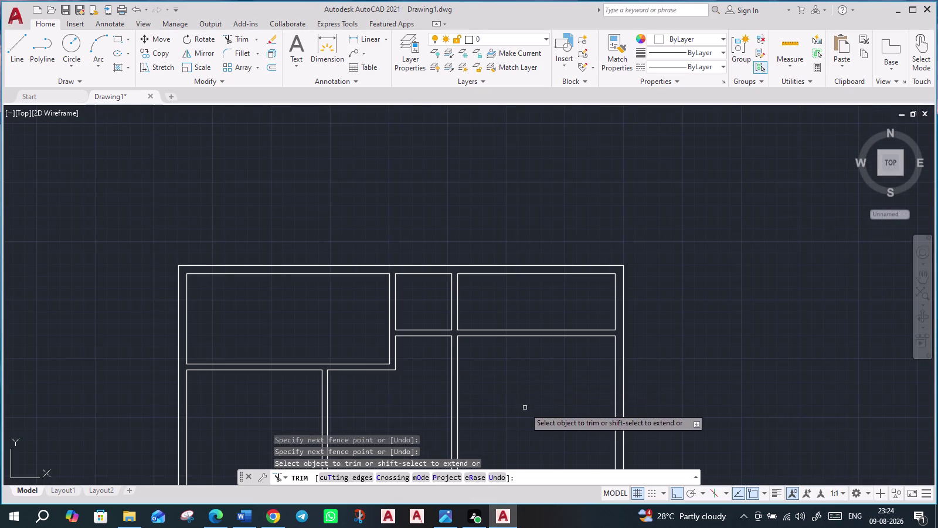